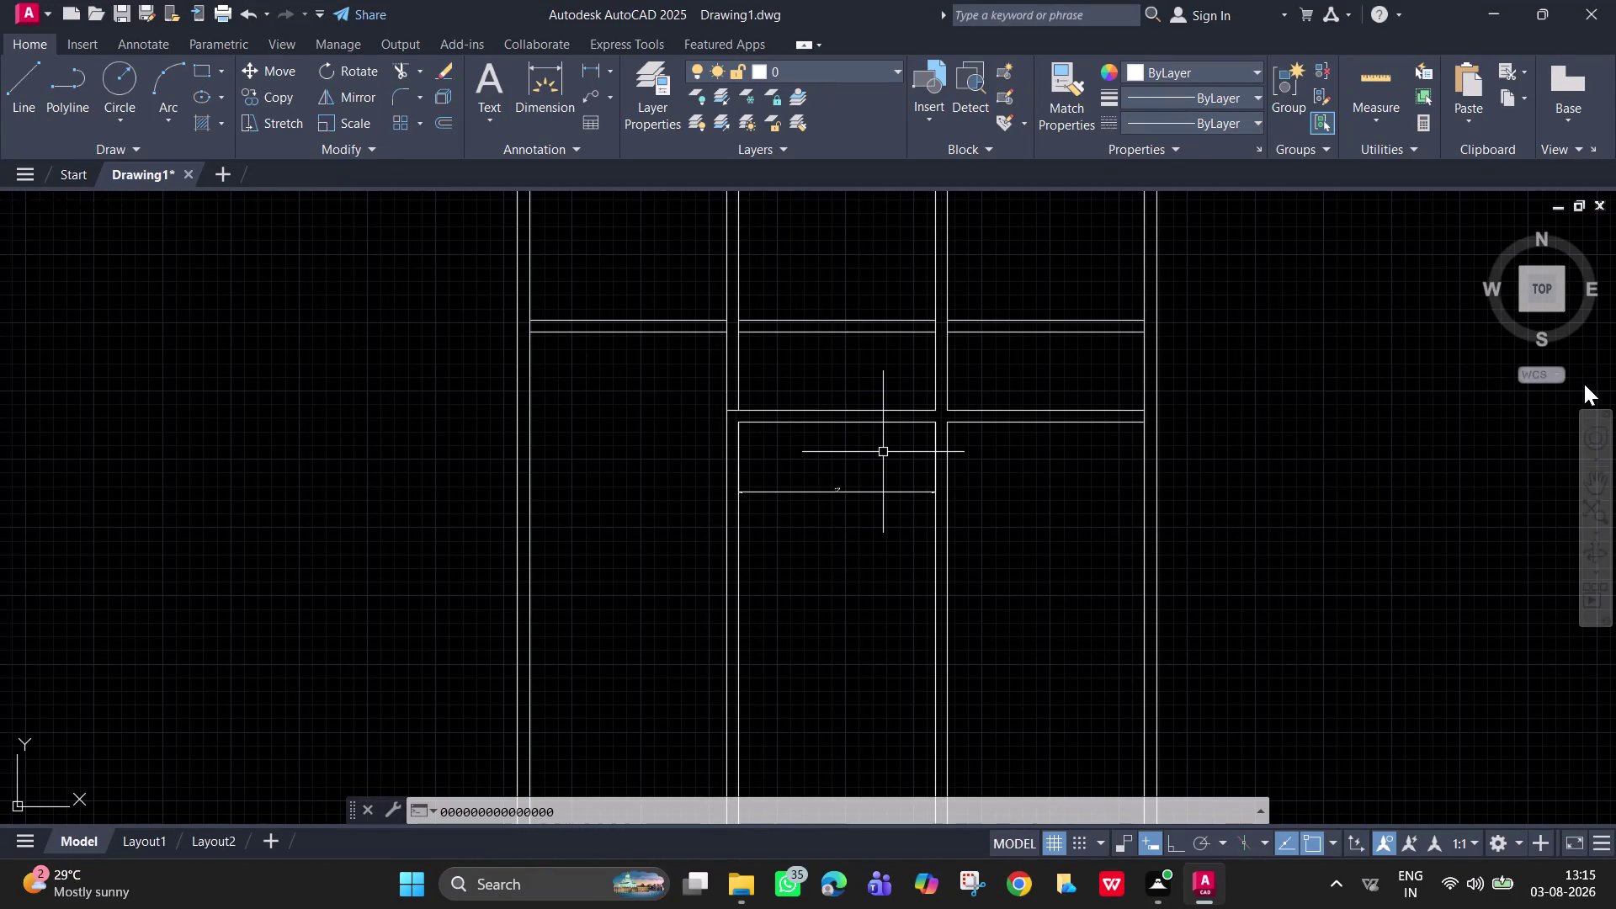
Zoom in on the rooms and start a trim, cancelling the stray selection.
scroll(down, 3)
scroll(up, 3)
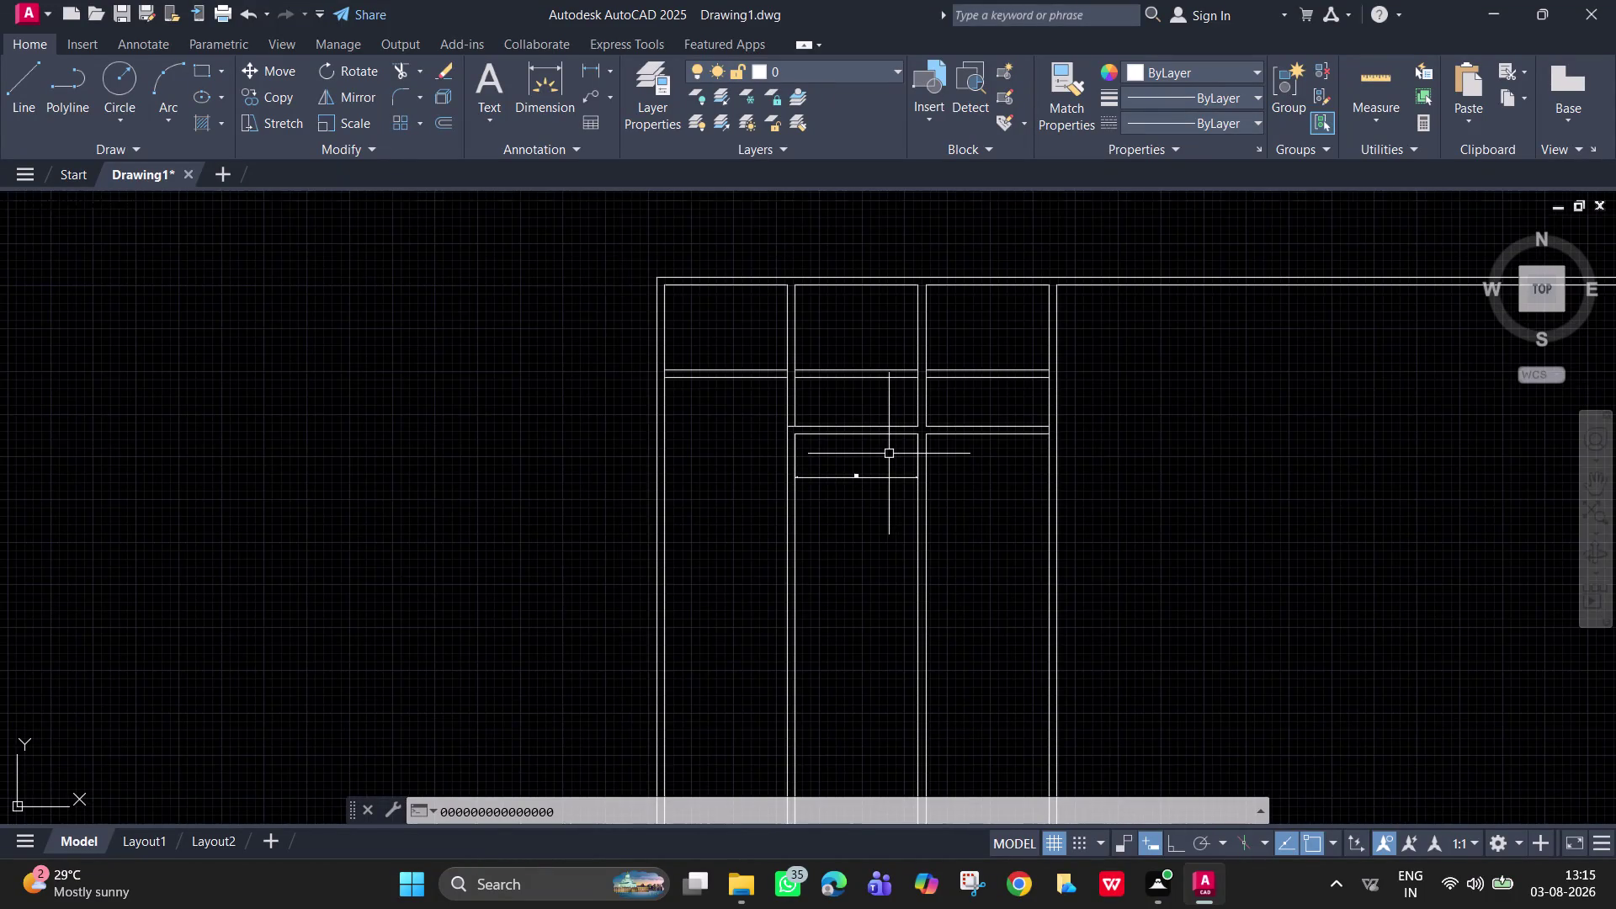
scroll(up, 3)
scroll(up, 3)
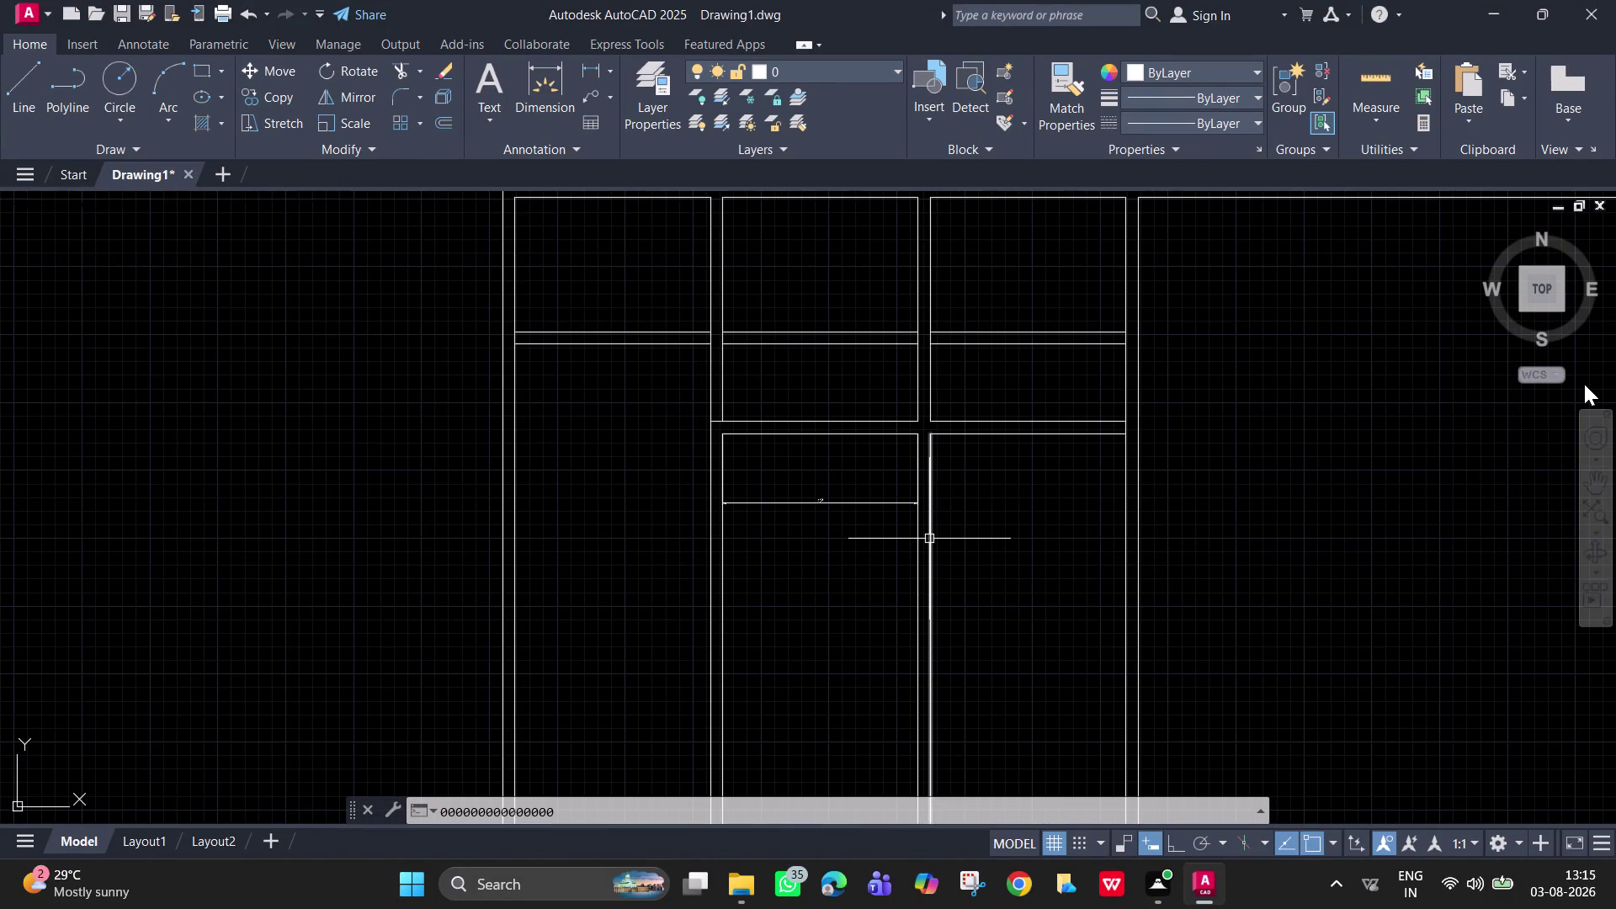
text(tr)
key(space)
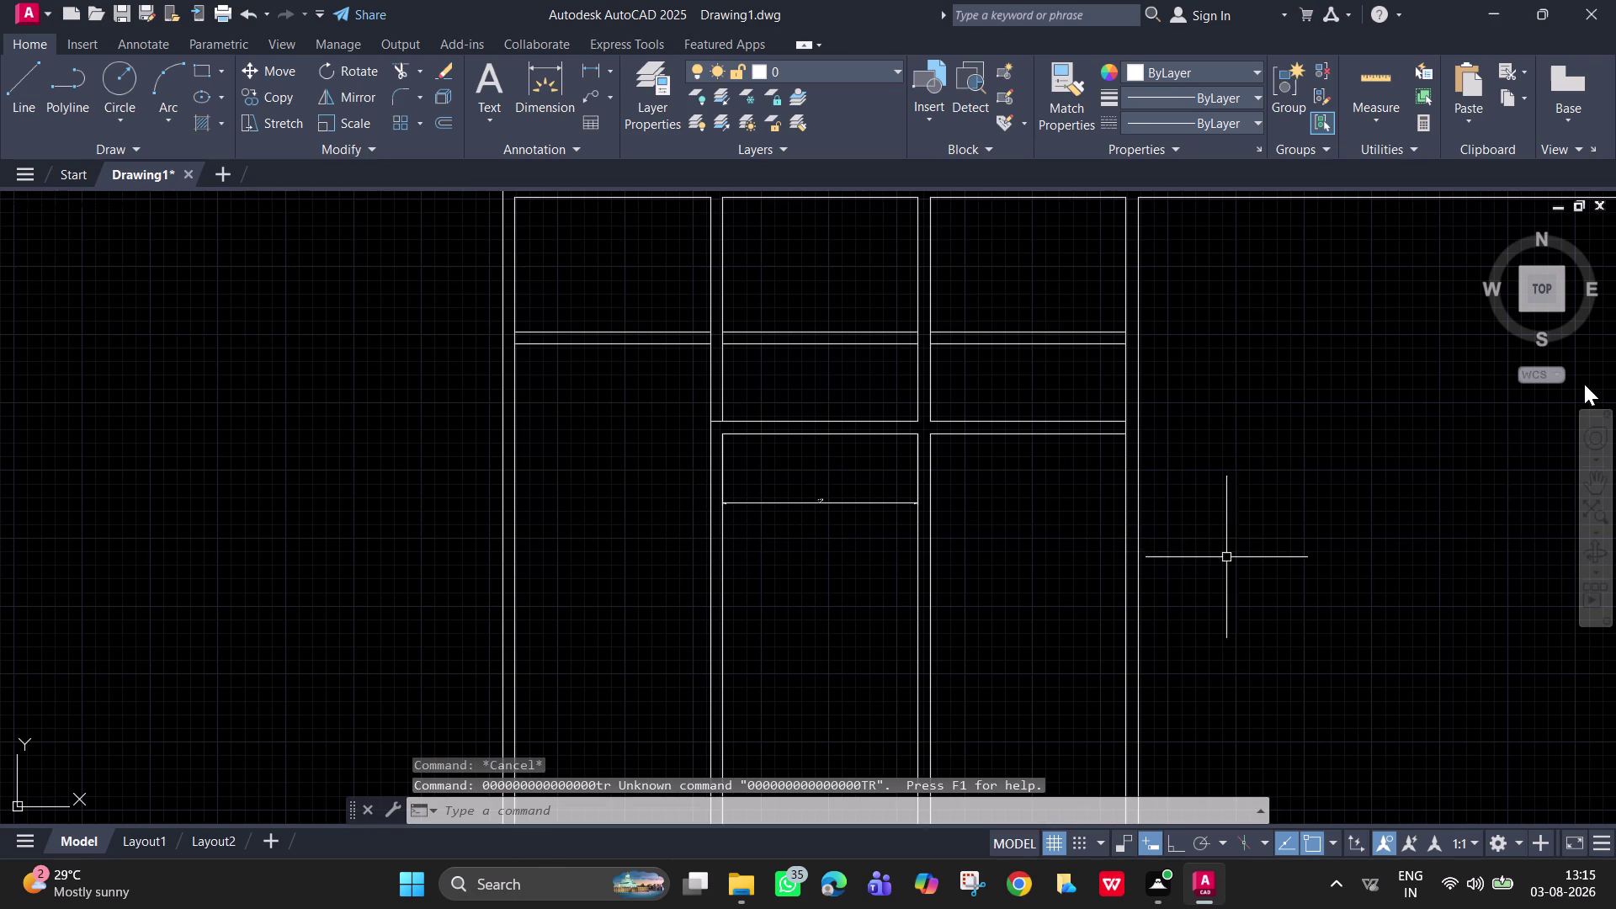
drag(1216, 557, 673, 487)
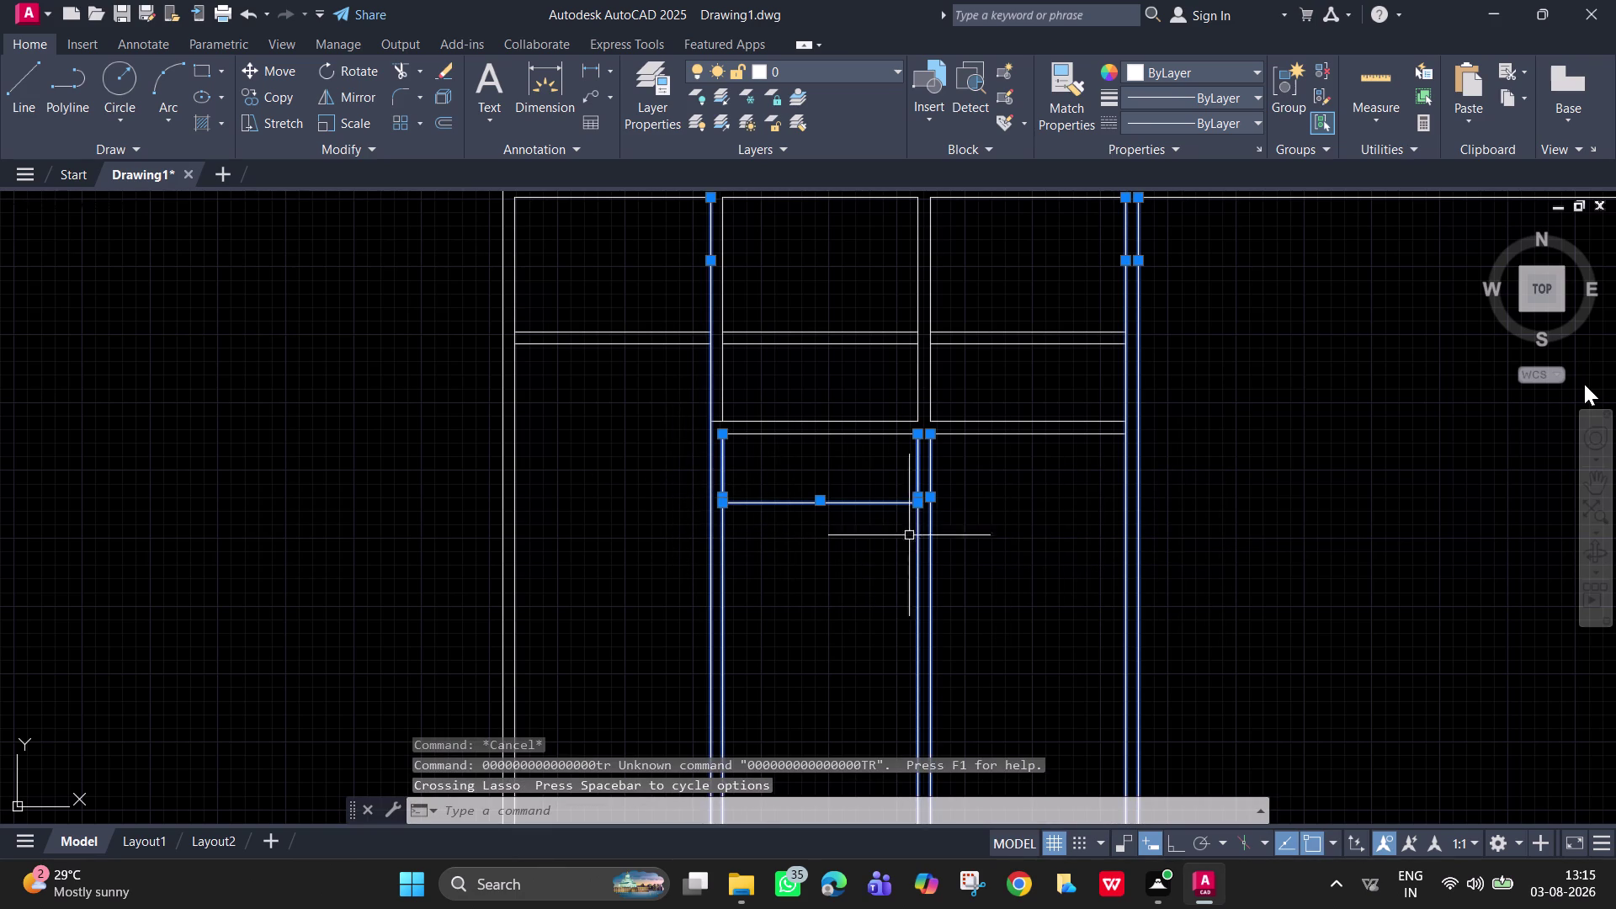
key(Escape)
Trim the vertical wall lines and leftover segments below the middle room.
text(tr)
key(space)
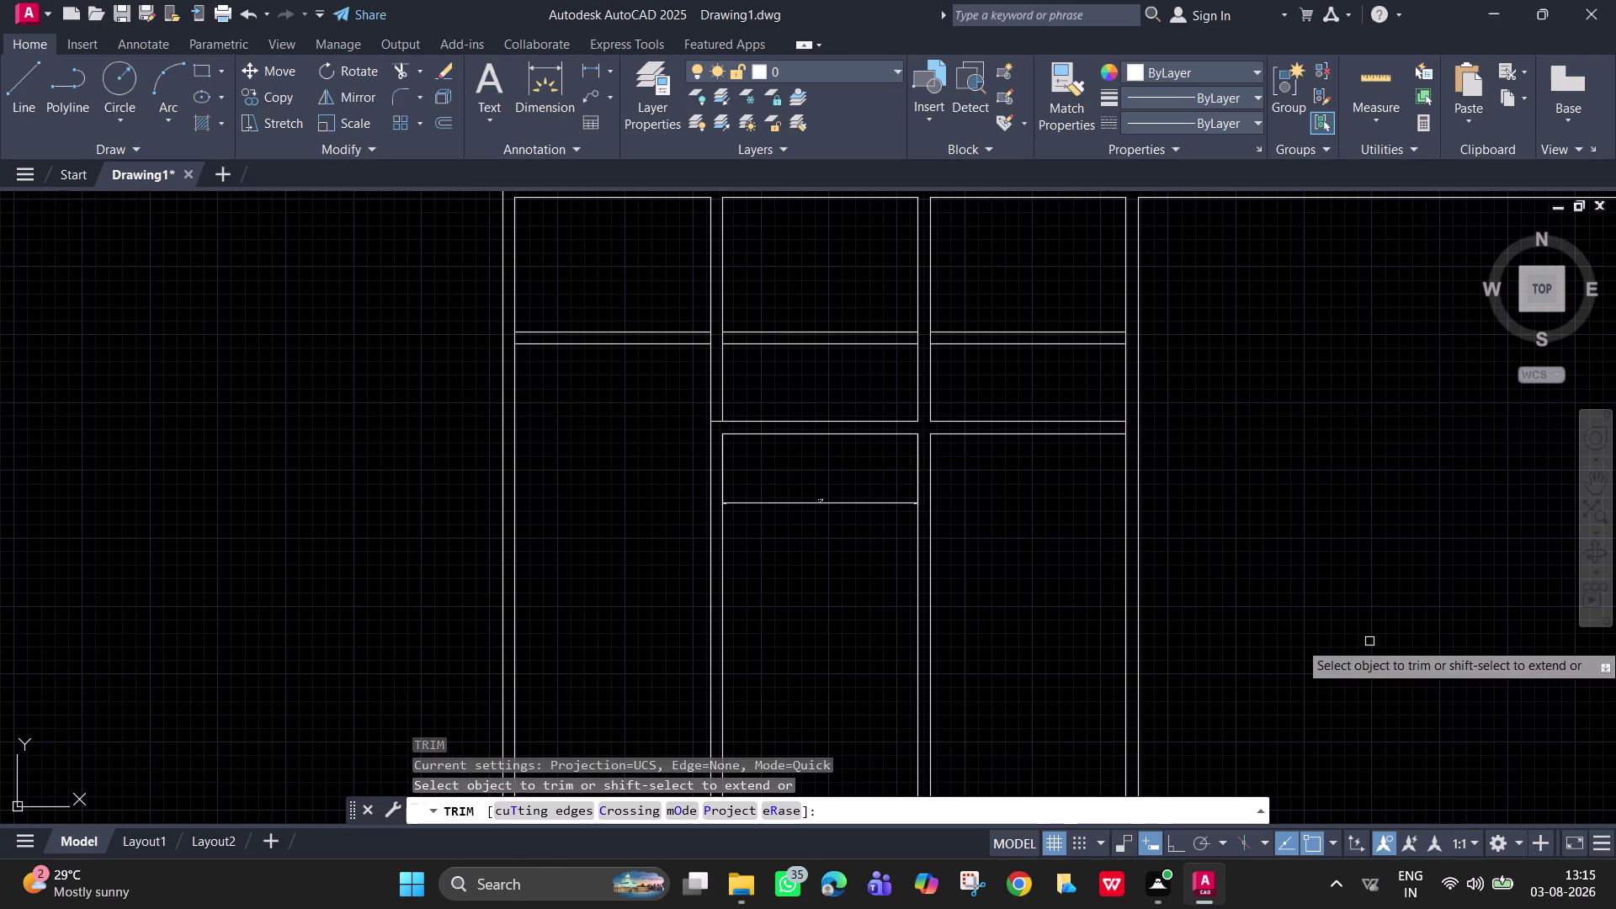
drag(1128, 556, 867, 548)
drag(1185, 595, 835, 553)
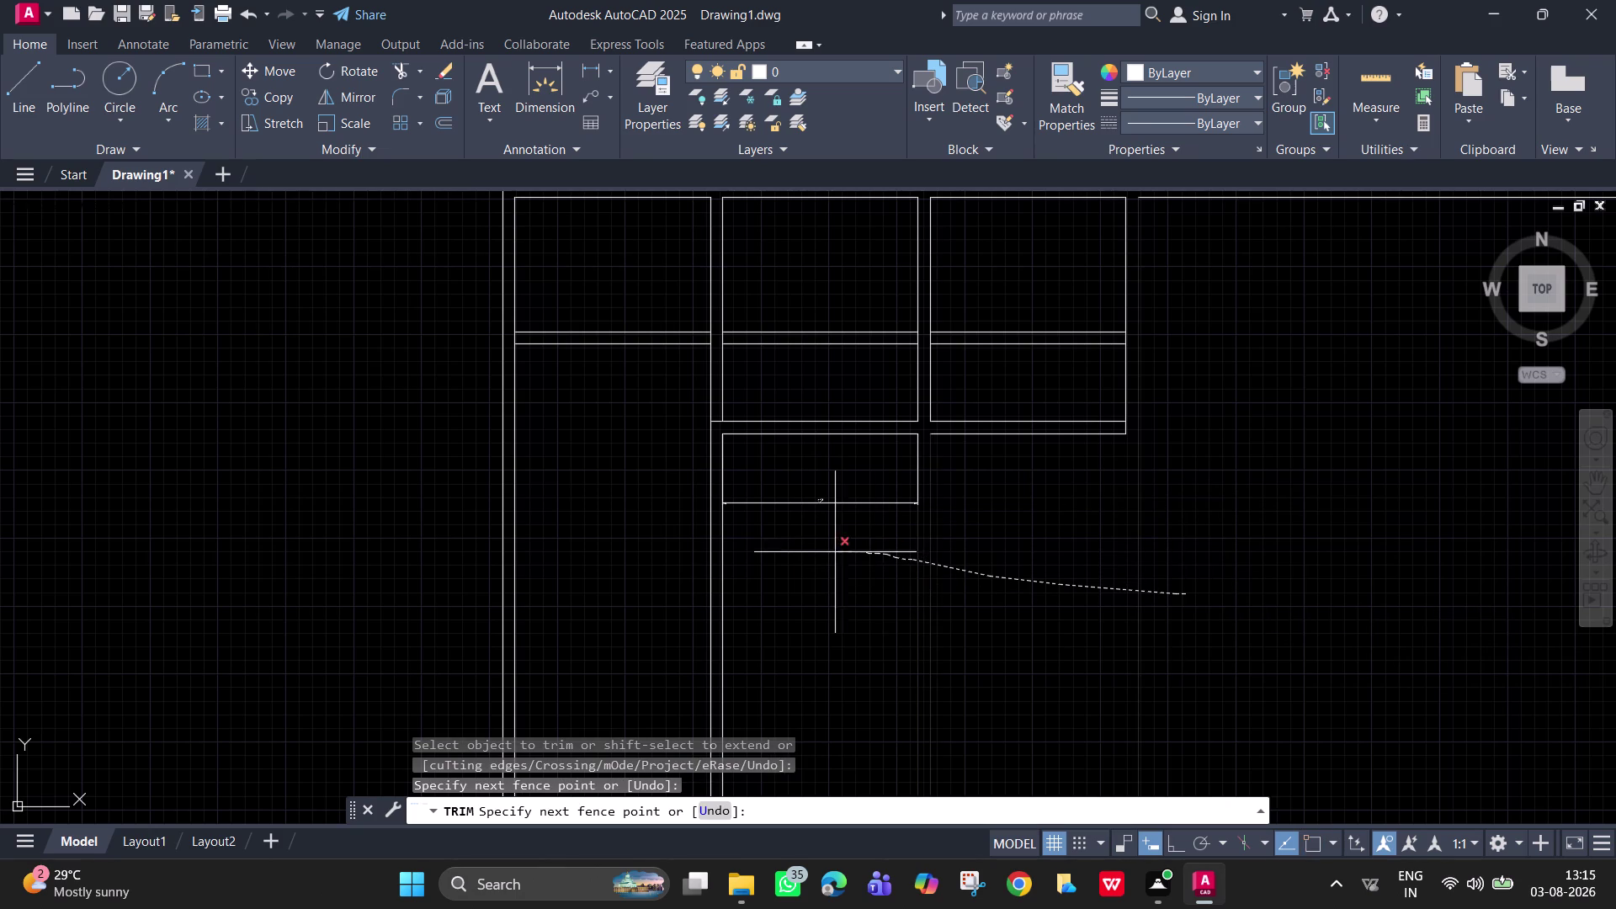
drag(834, 552, 663, 549)
drag(871, 515, 846, 503)
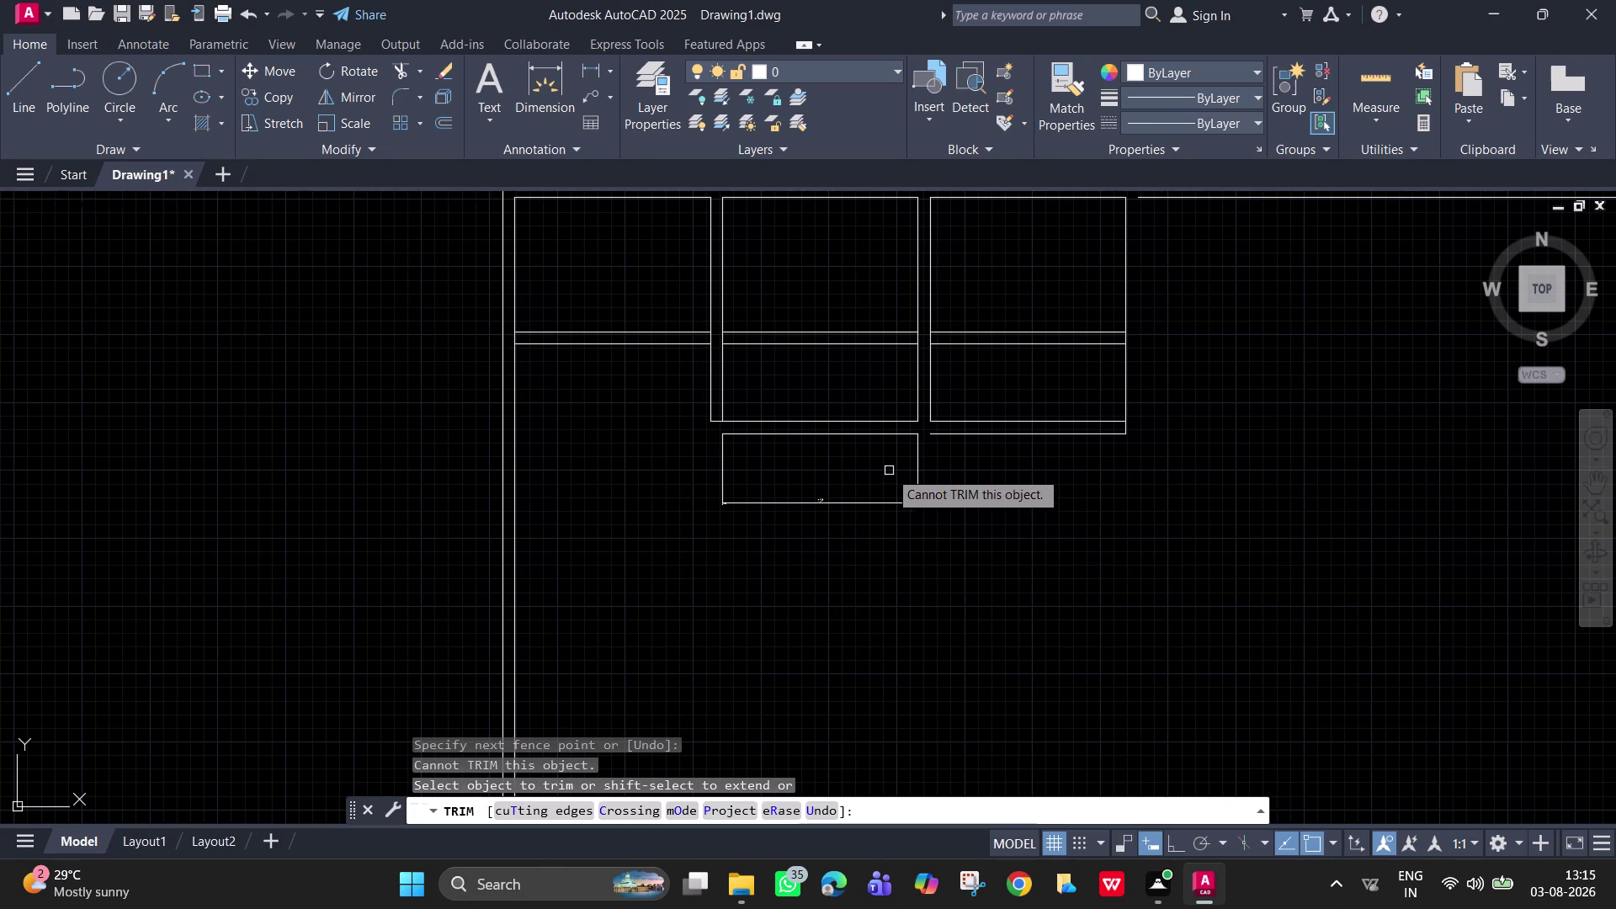
drag(931, 493, 658, 507)
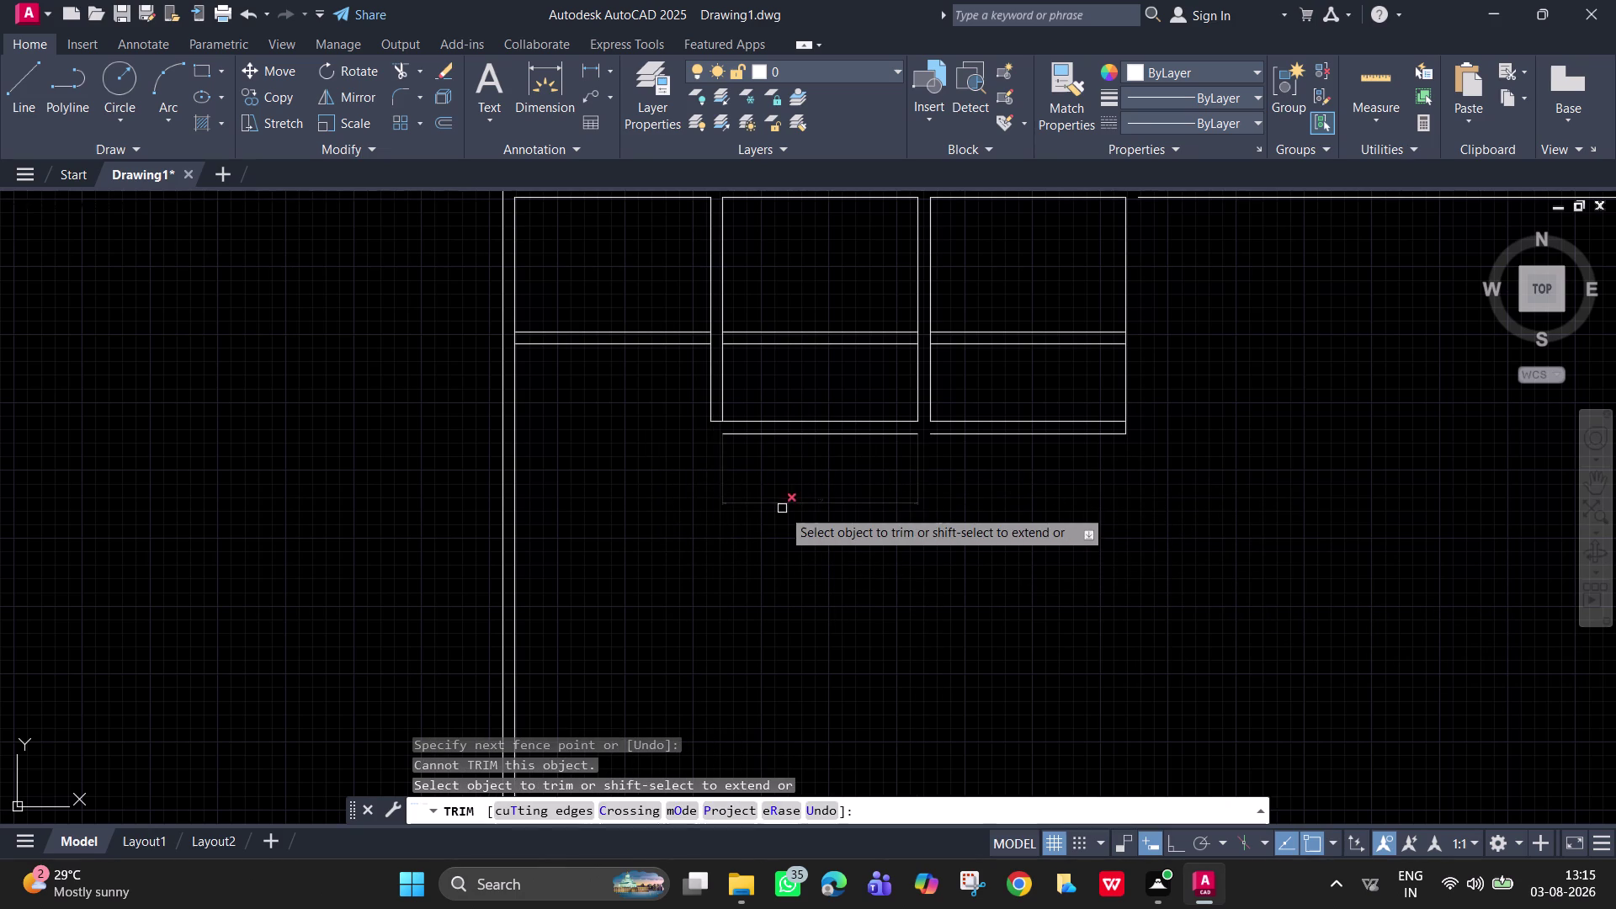
click(781, 508)
click(782, 484)
click(785, 528)
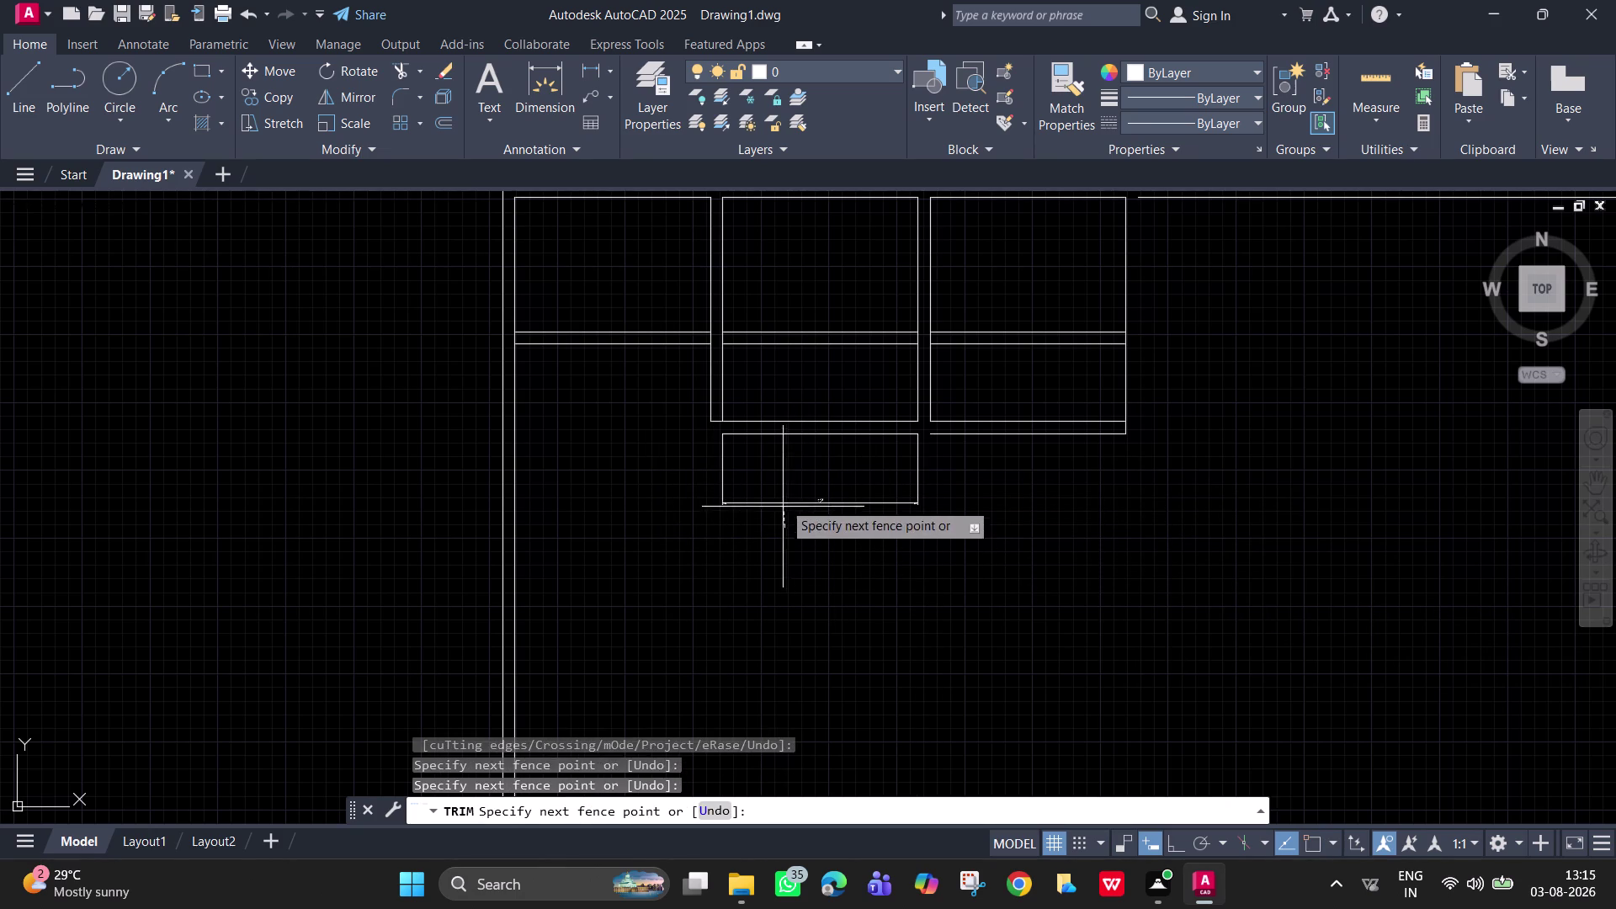
click(777, 480)
key(Escape)
Erase the small leftover rectangle beneath the middle room.
drag(822, 513, 767, 445)
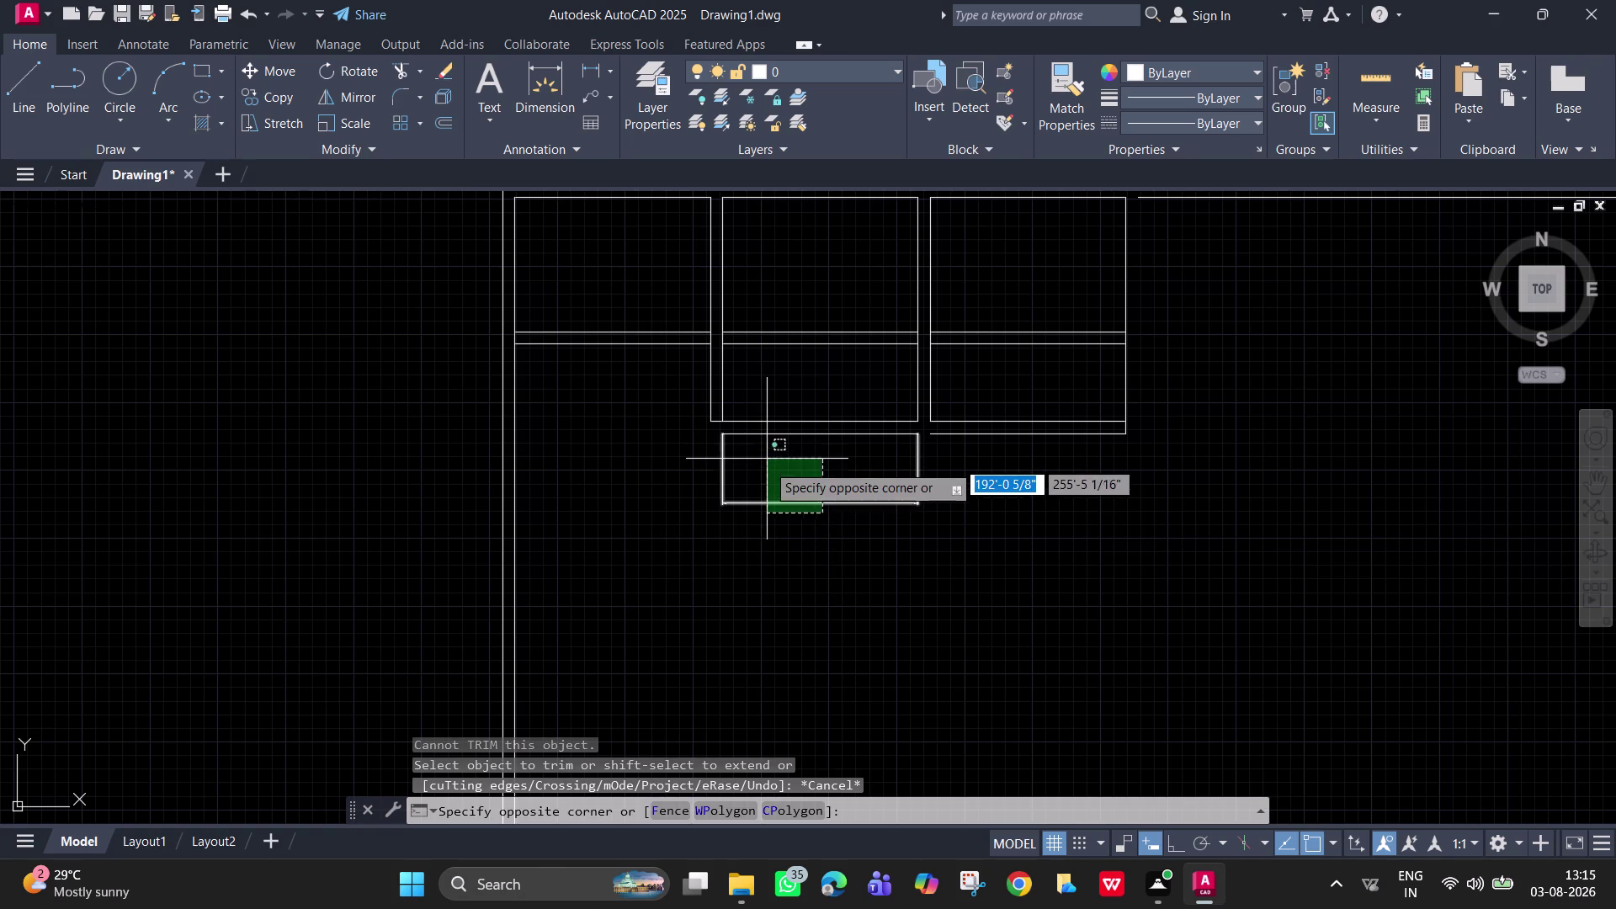
click(770, 469)
key(Delete)
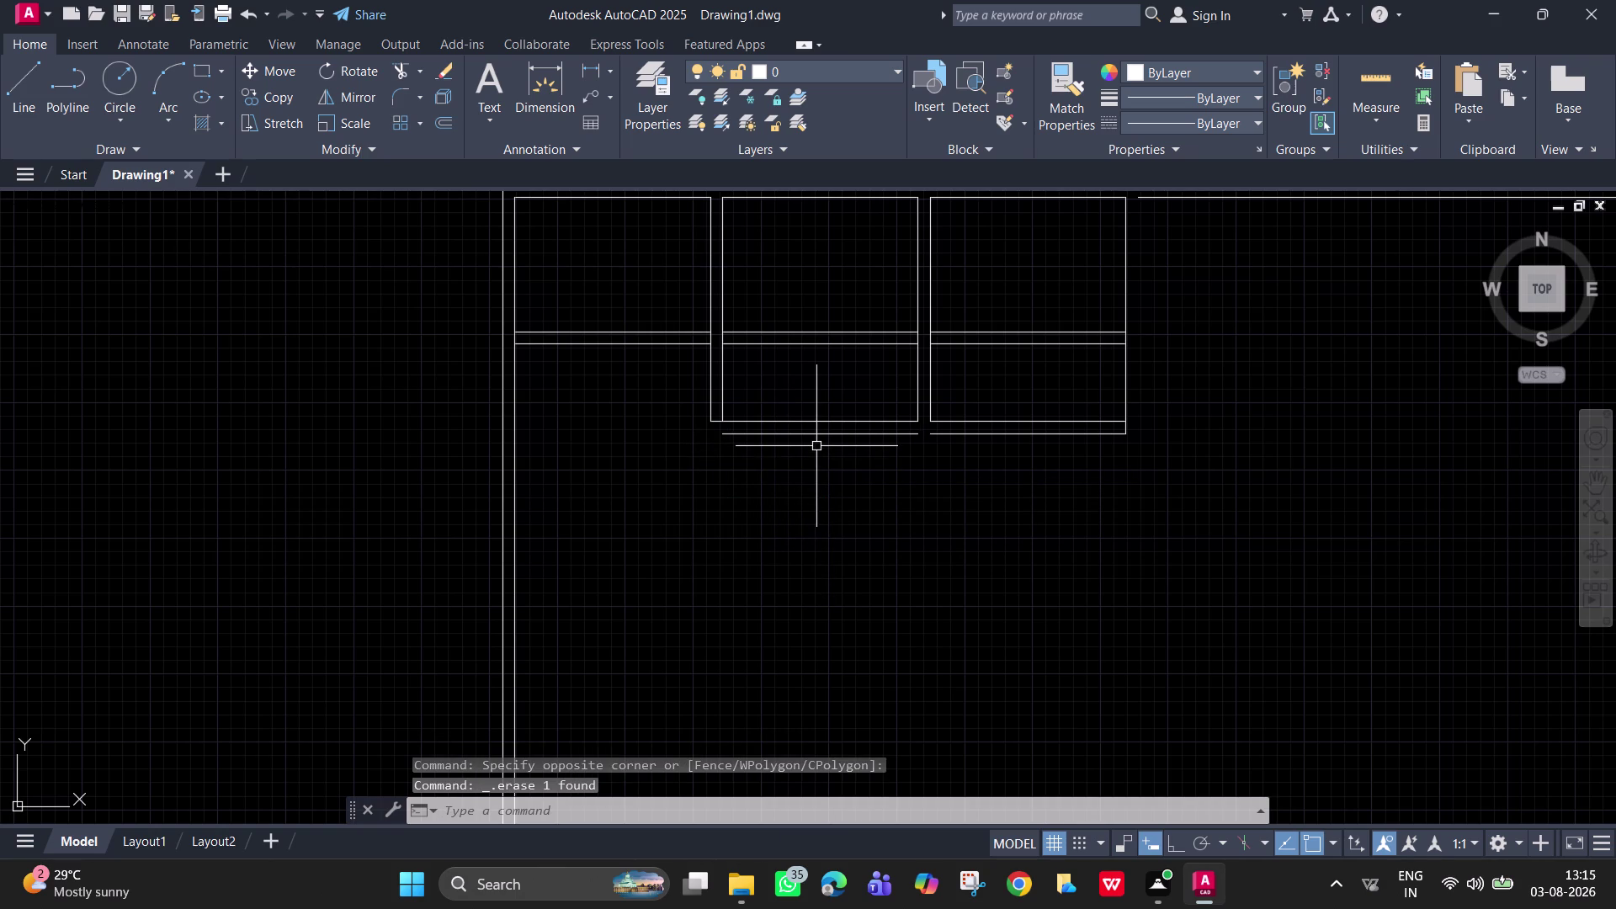
Extend the horizontal line beneath the rooms to the left wall.
text(ex)
key(space)
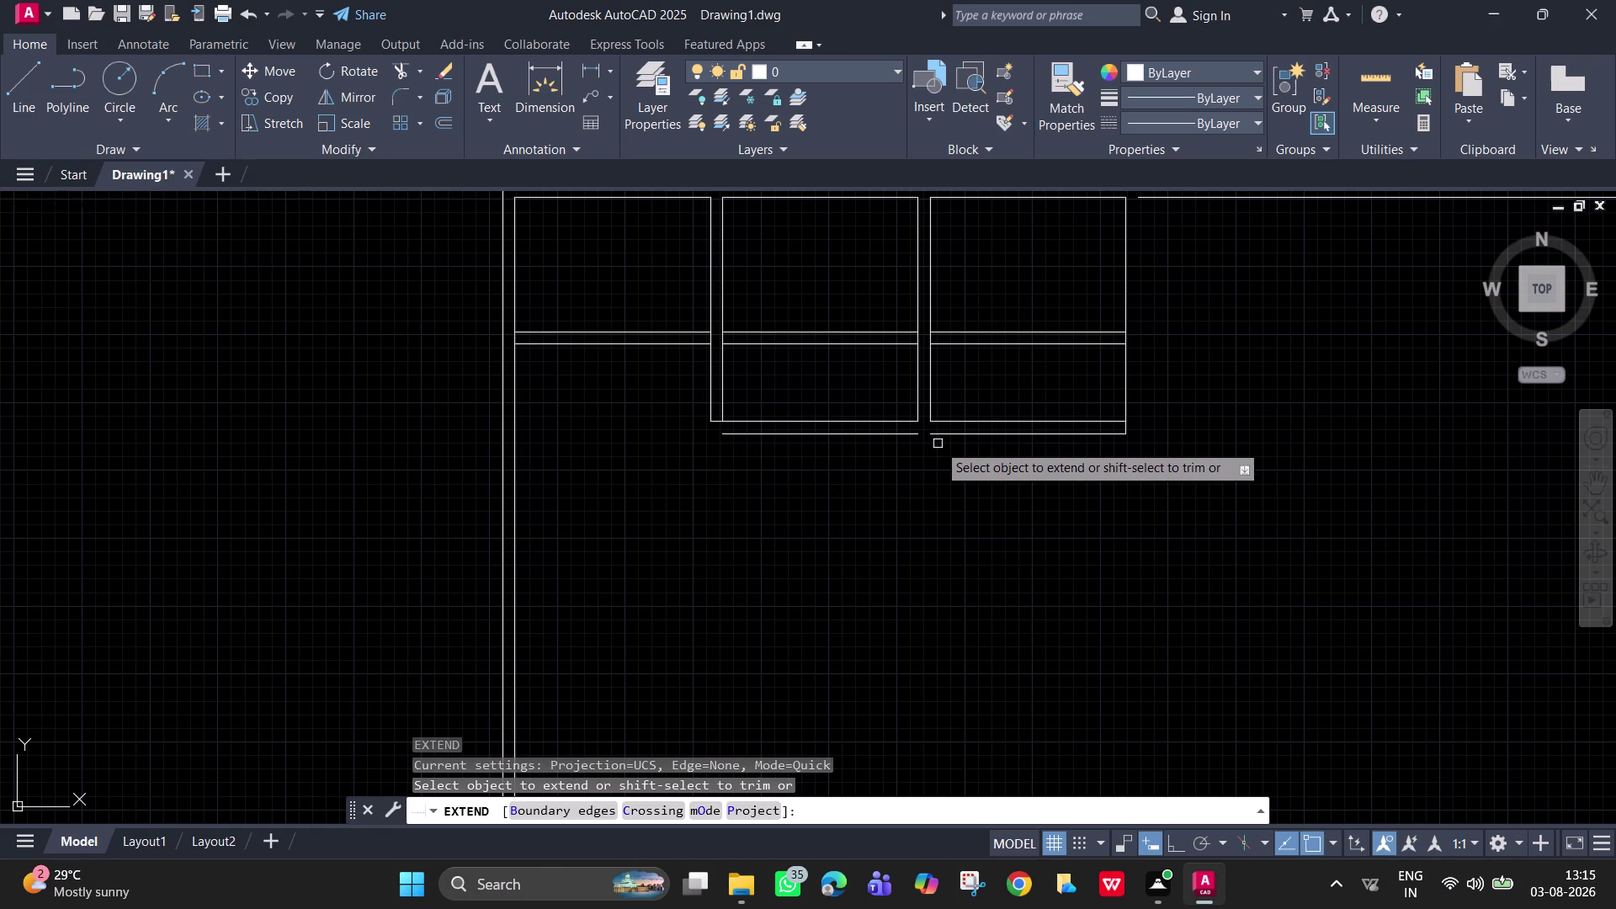
click(945, 434)
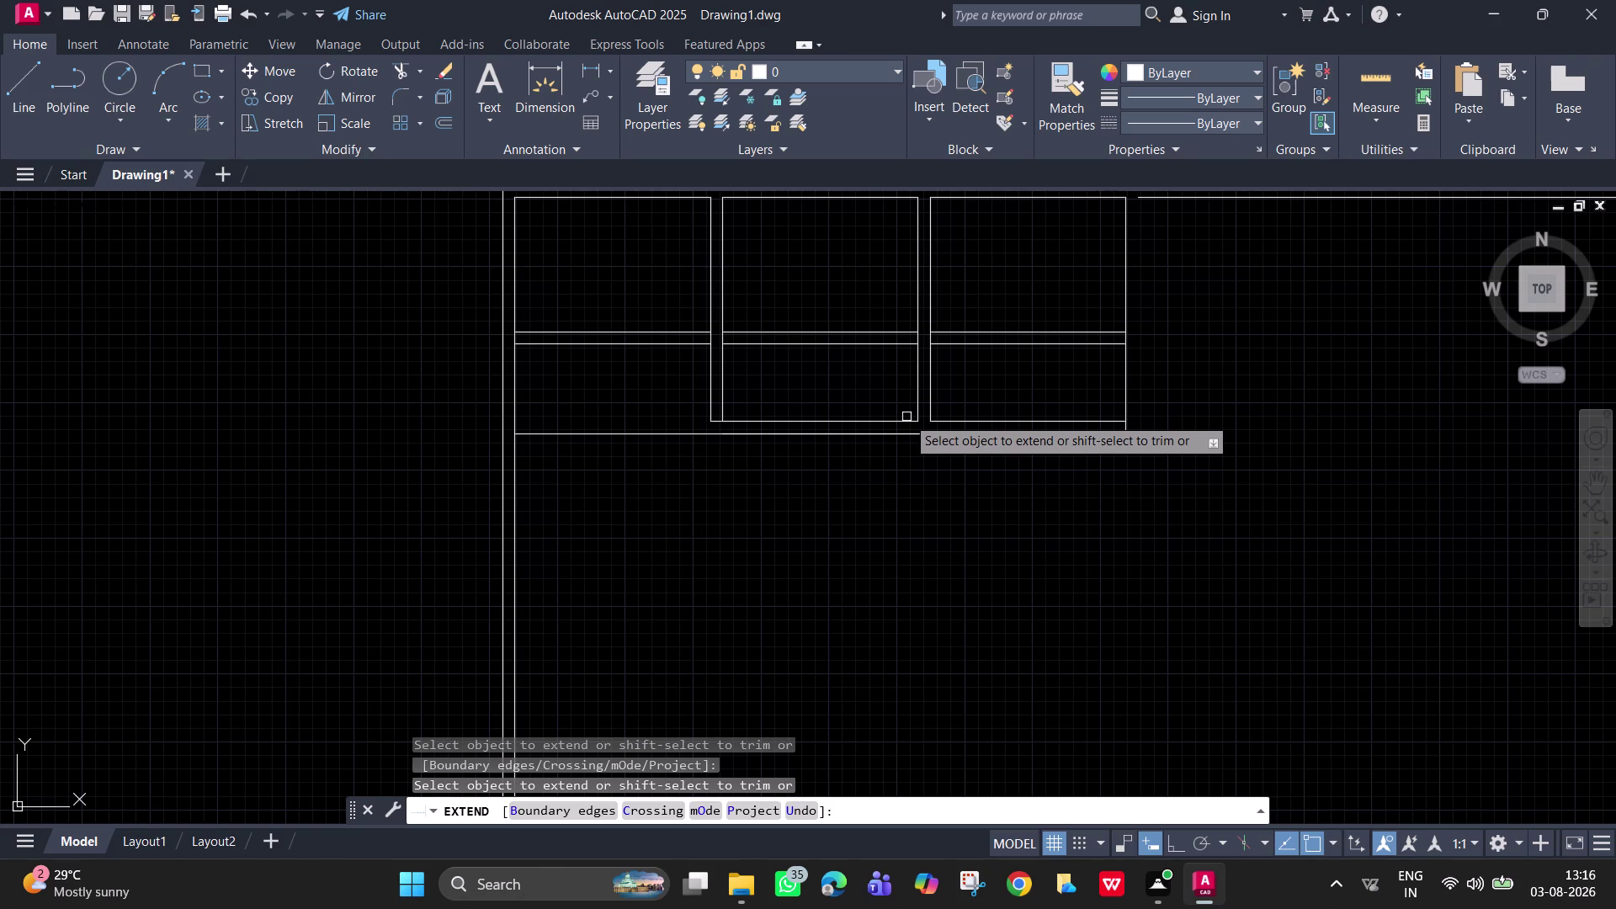
key(Escape)
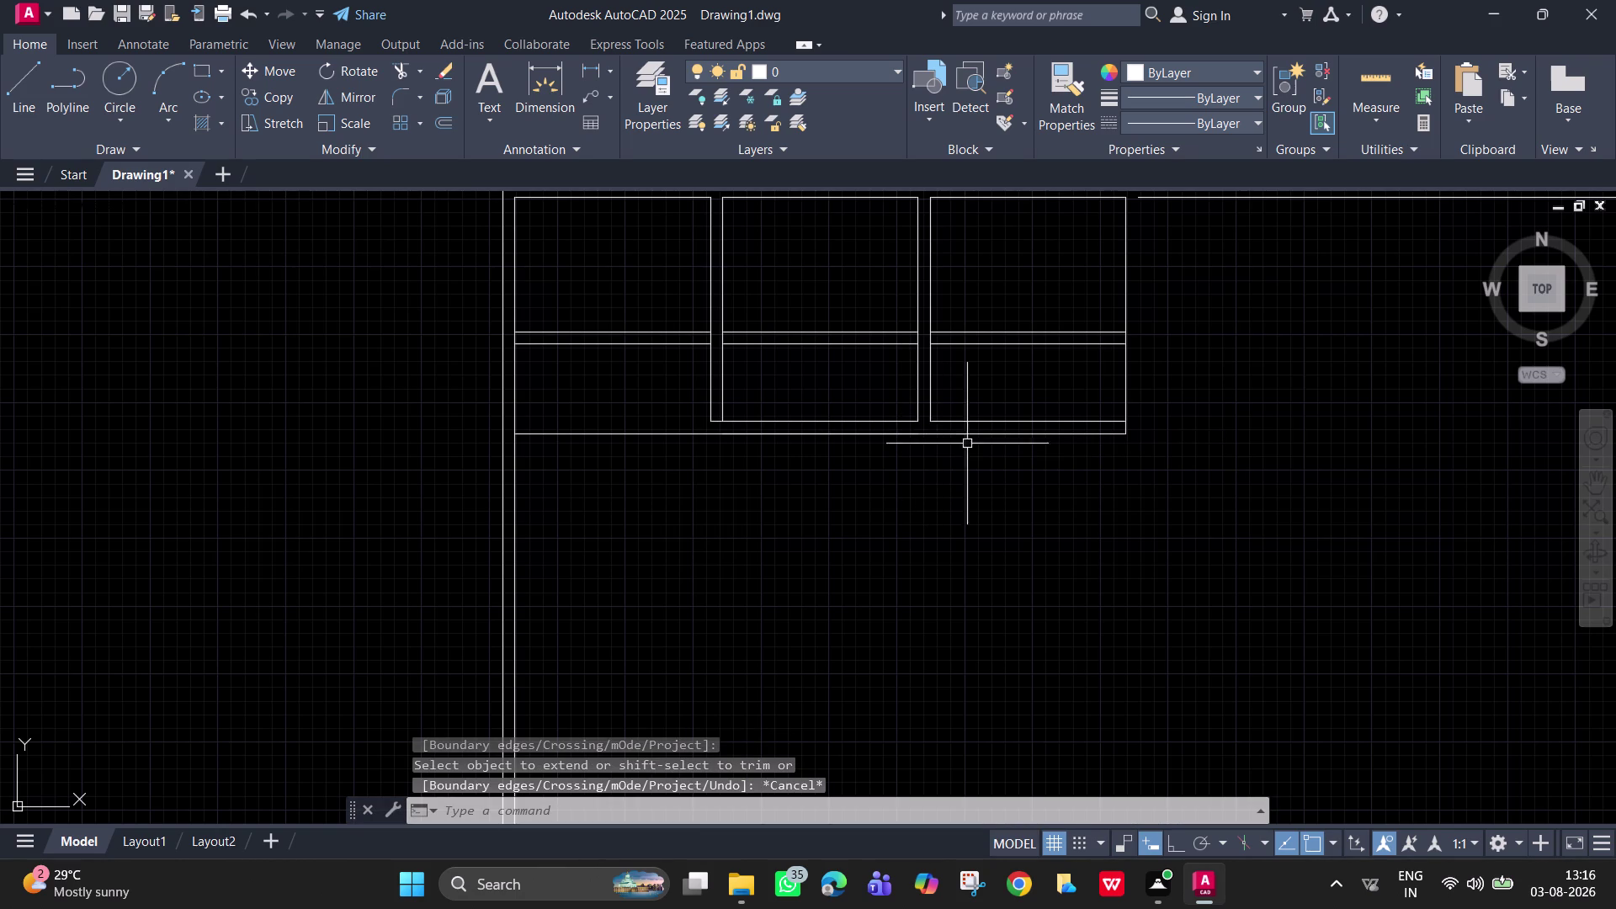
scroll(up, 3)
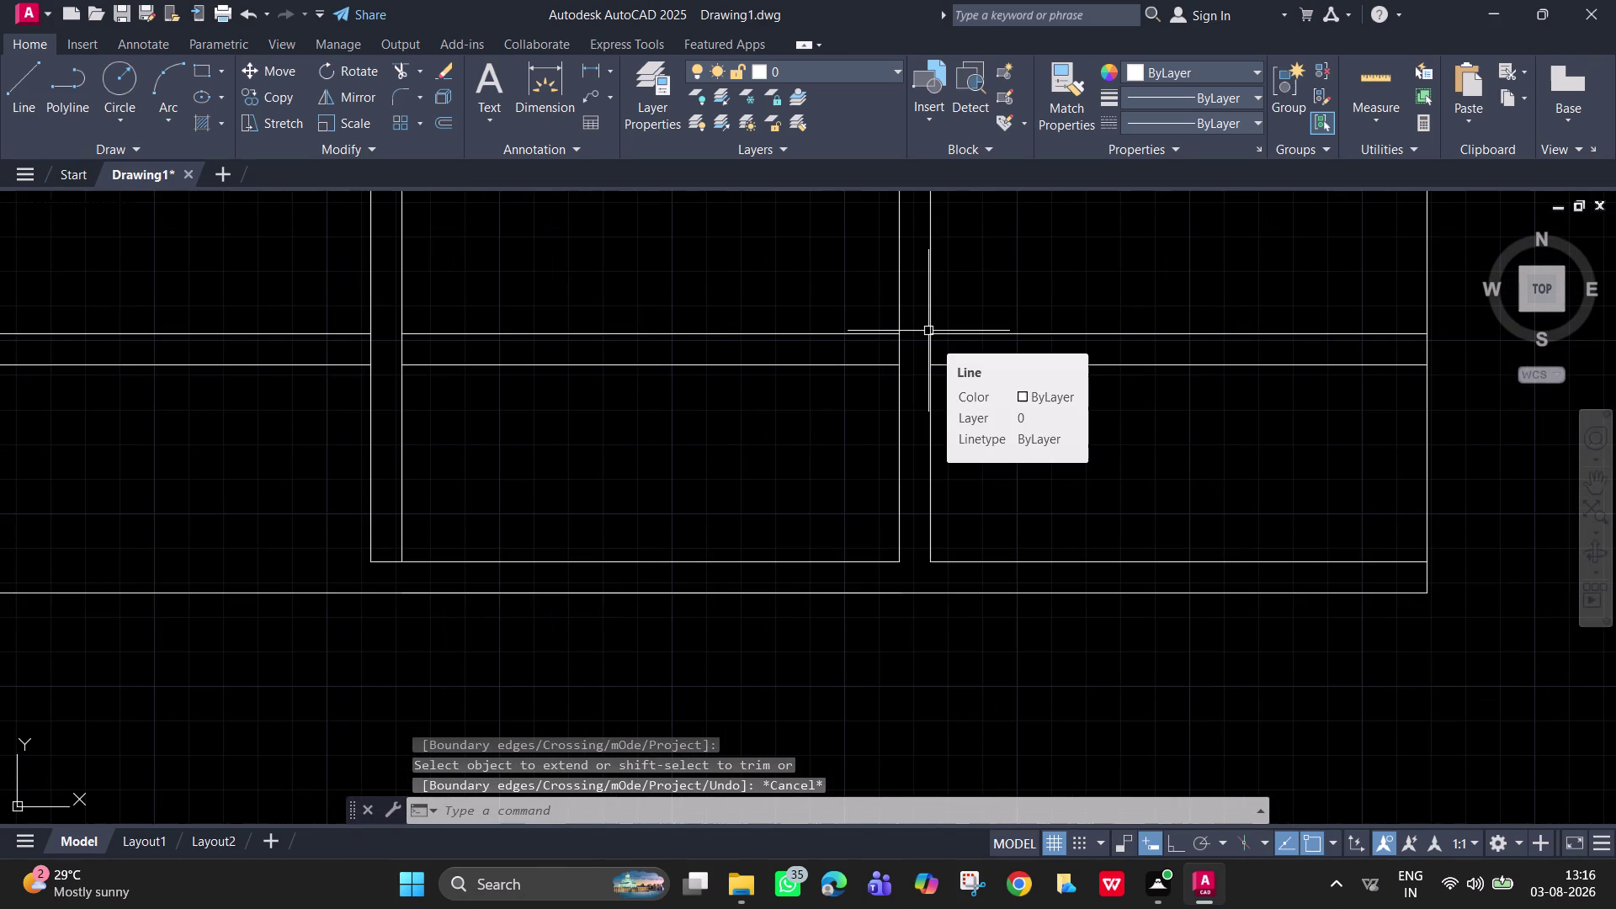
key(l)
key(Escape)
Extend the new room's top wall line across to the left outer wall.
text(ex)
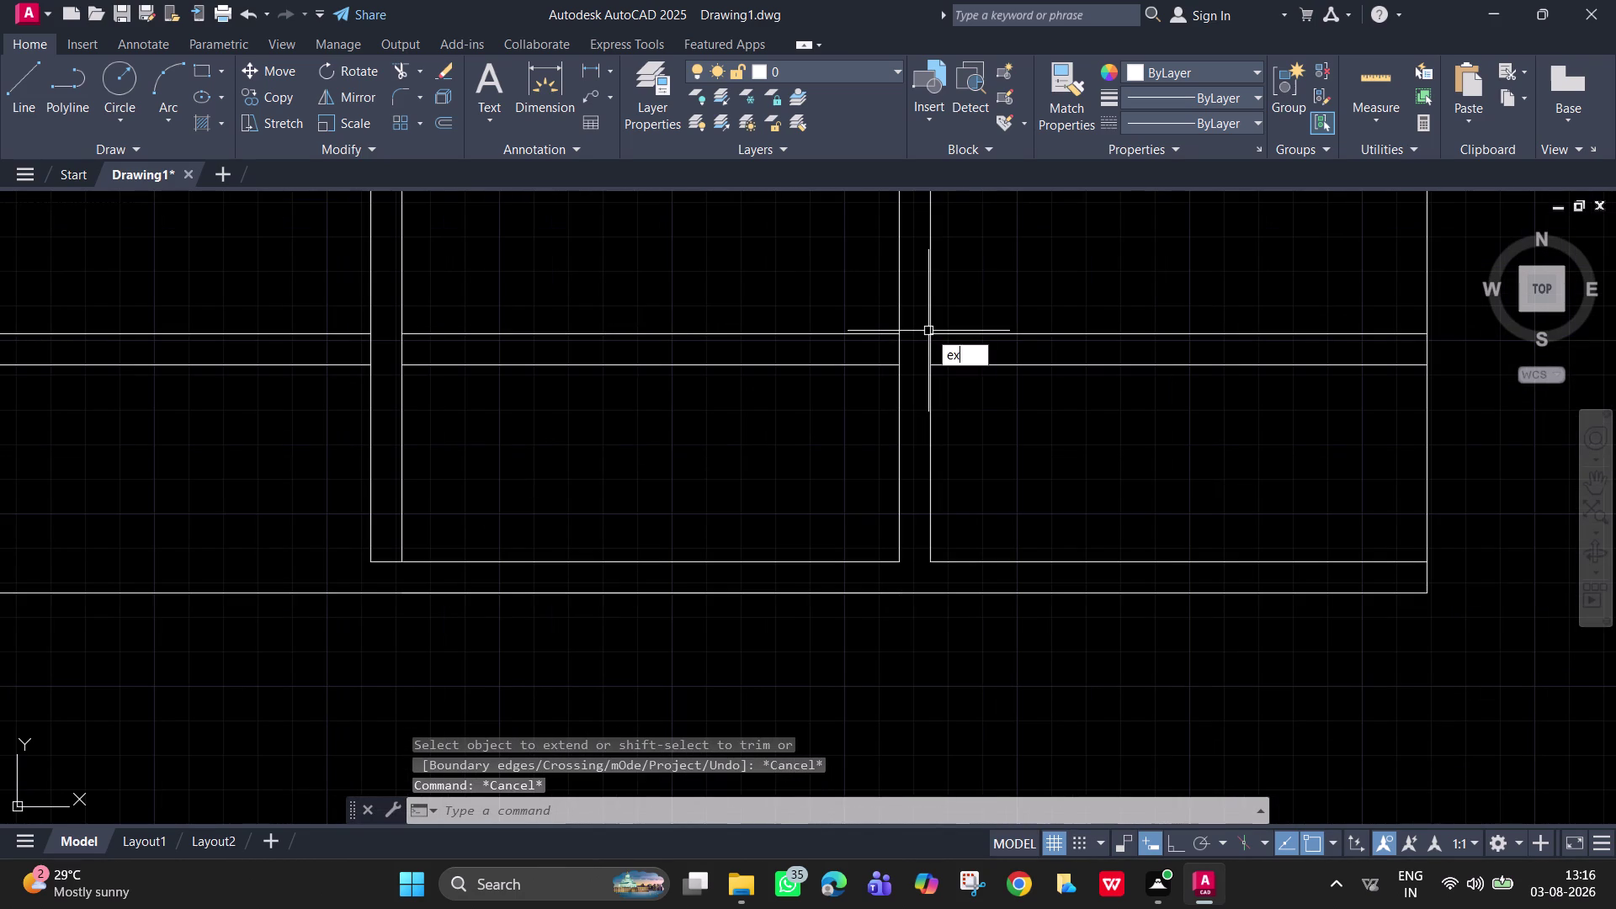
key(space)
click(885, 368)
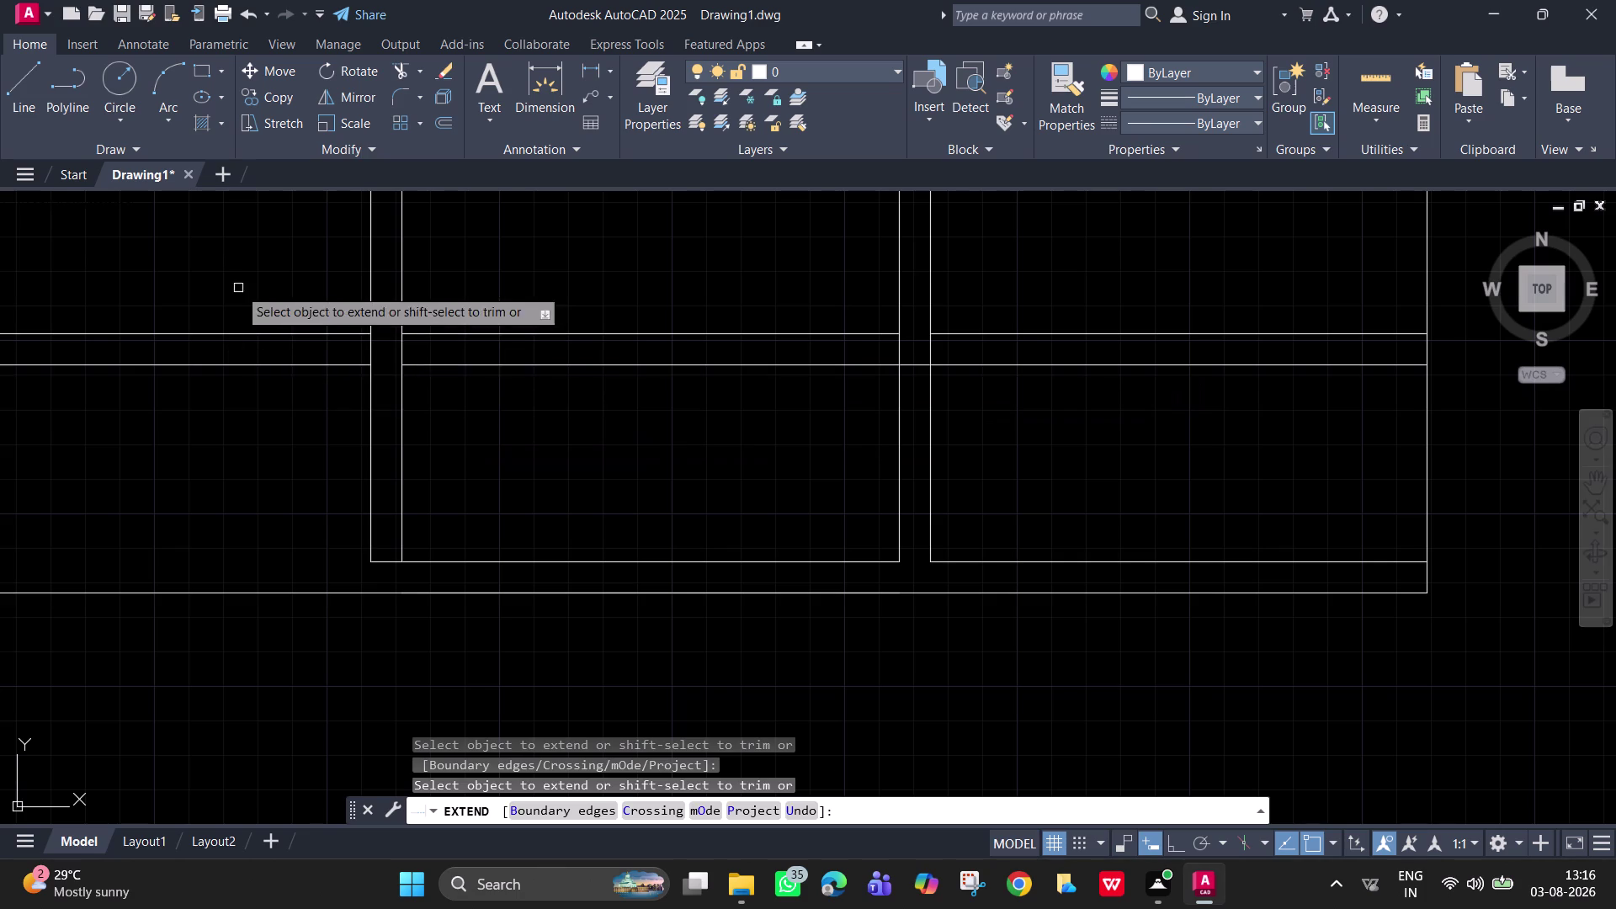
click(422, 368)
scroll(down, 3)
middle_drag(847, 315, 794, 534)
scroll(up, 3)
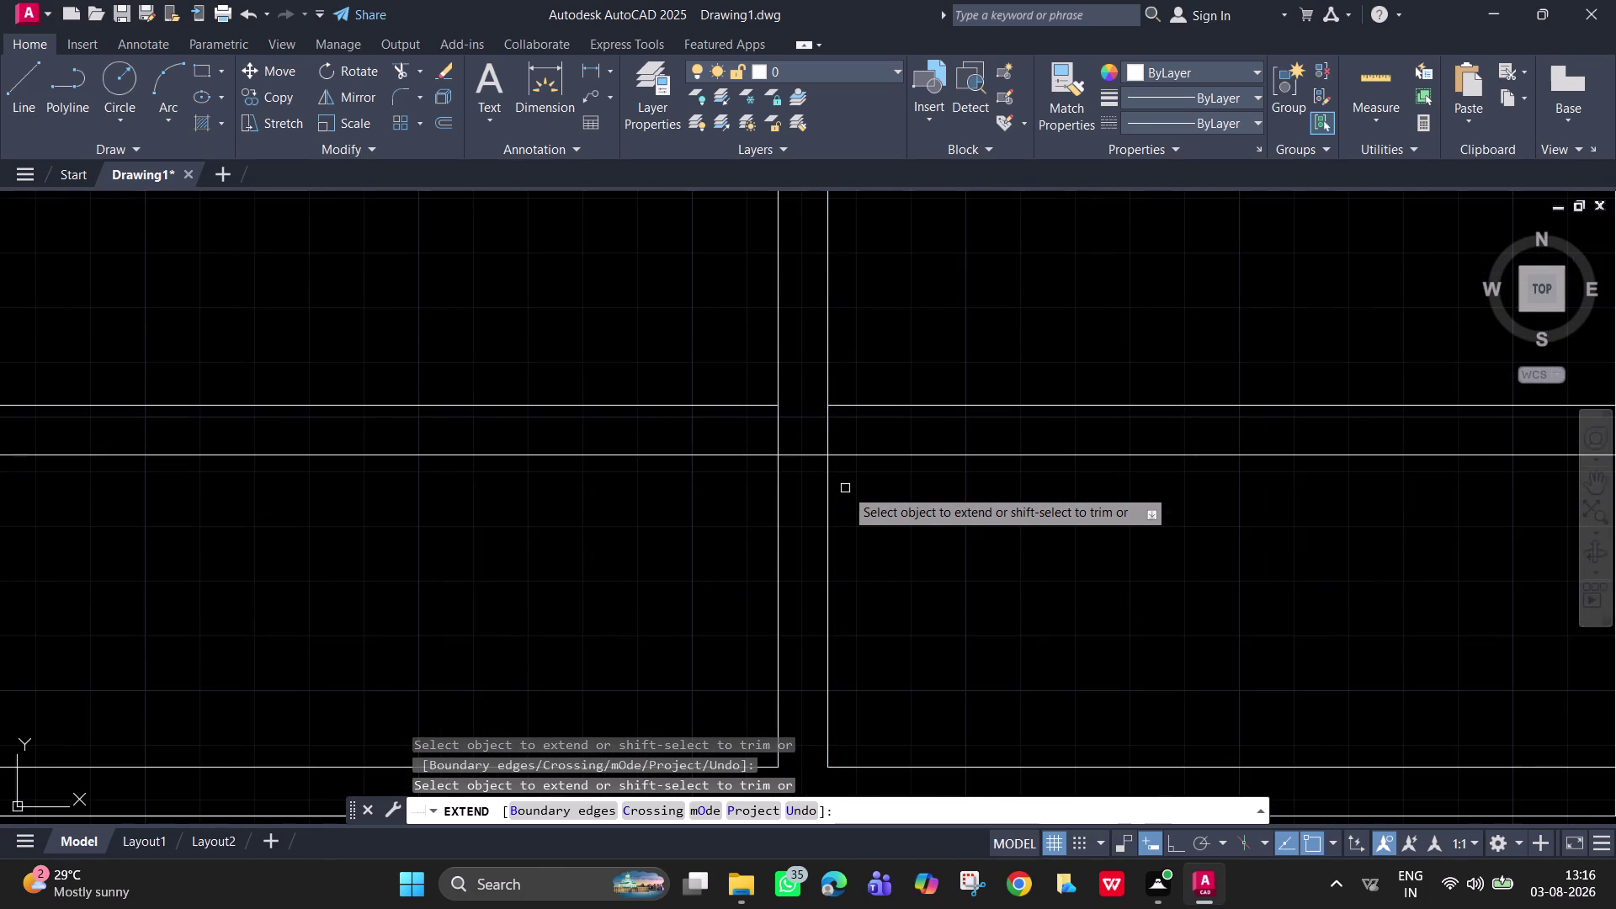
scroll(down, 3)
scroll(down, 3)
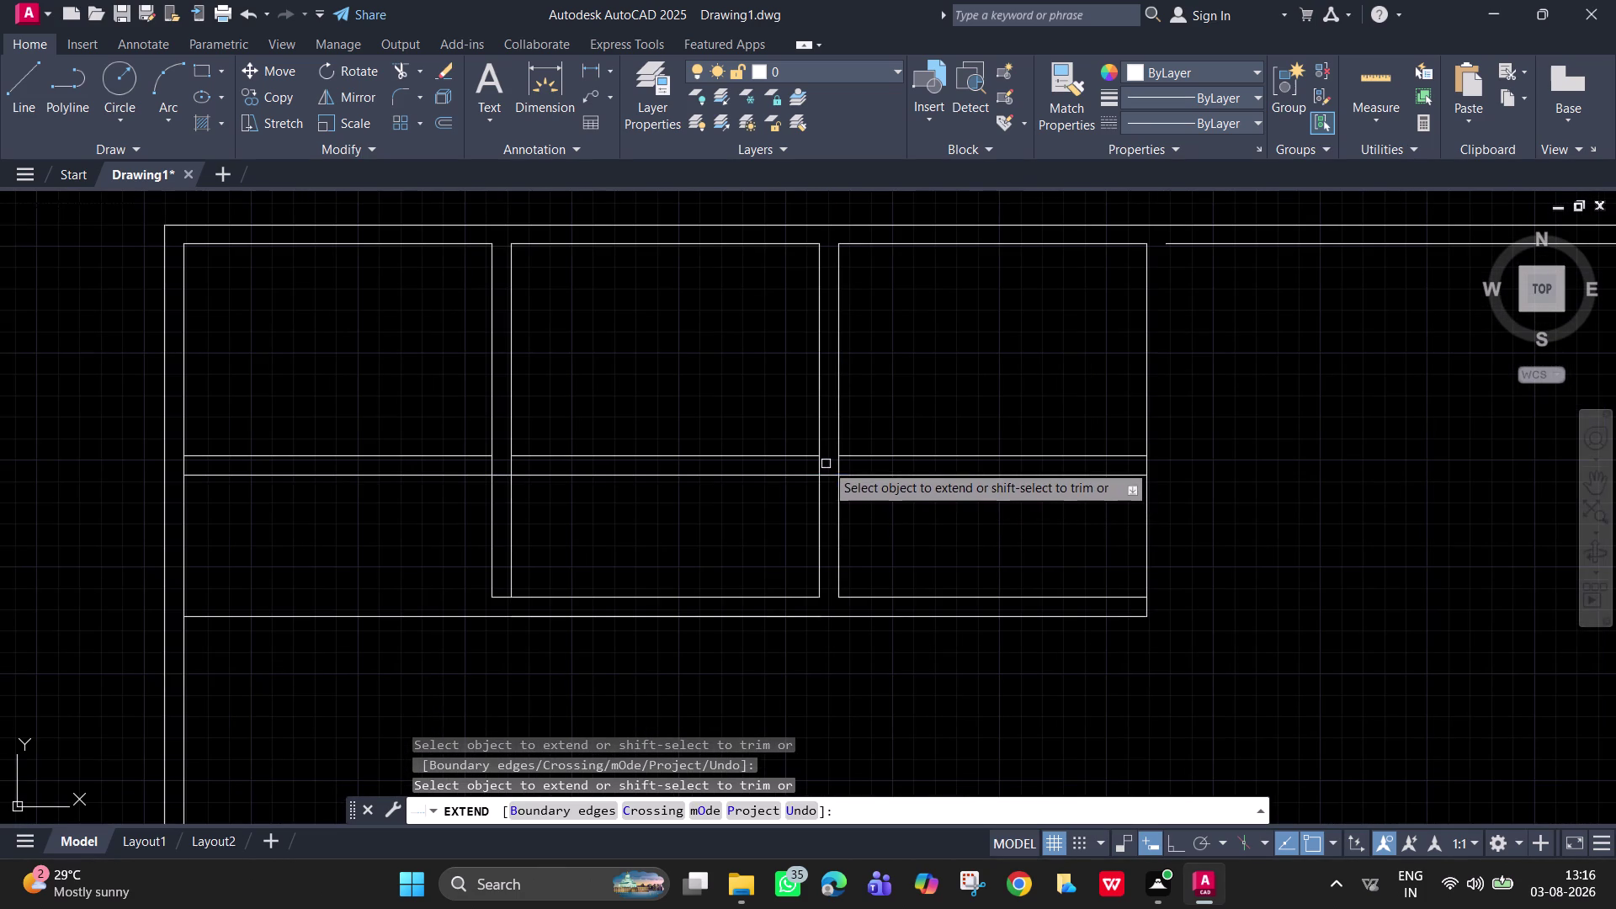
Fence-extend the partition wall lines down to the bottom wall.
text(tr)
key(space)
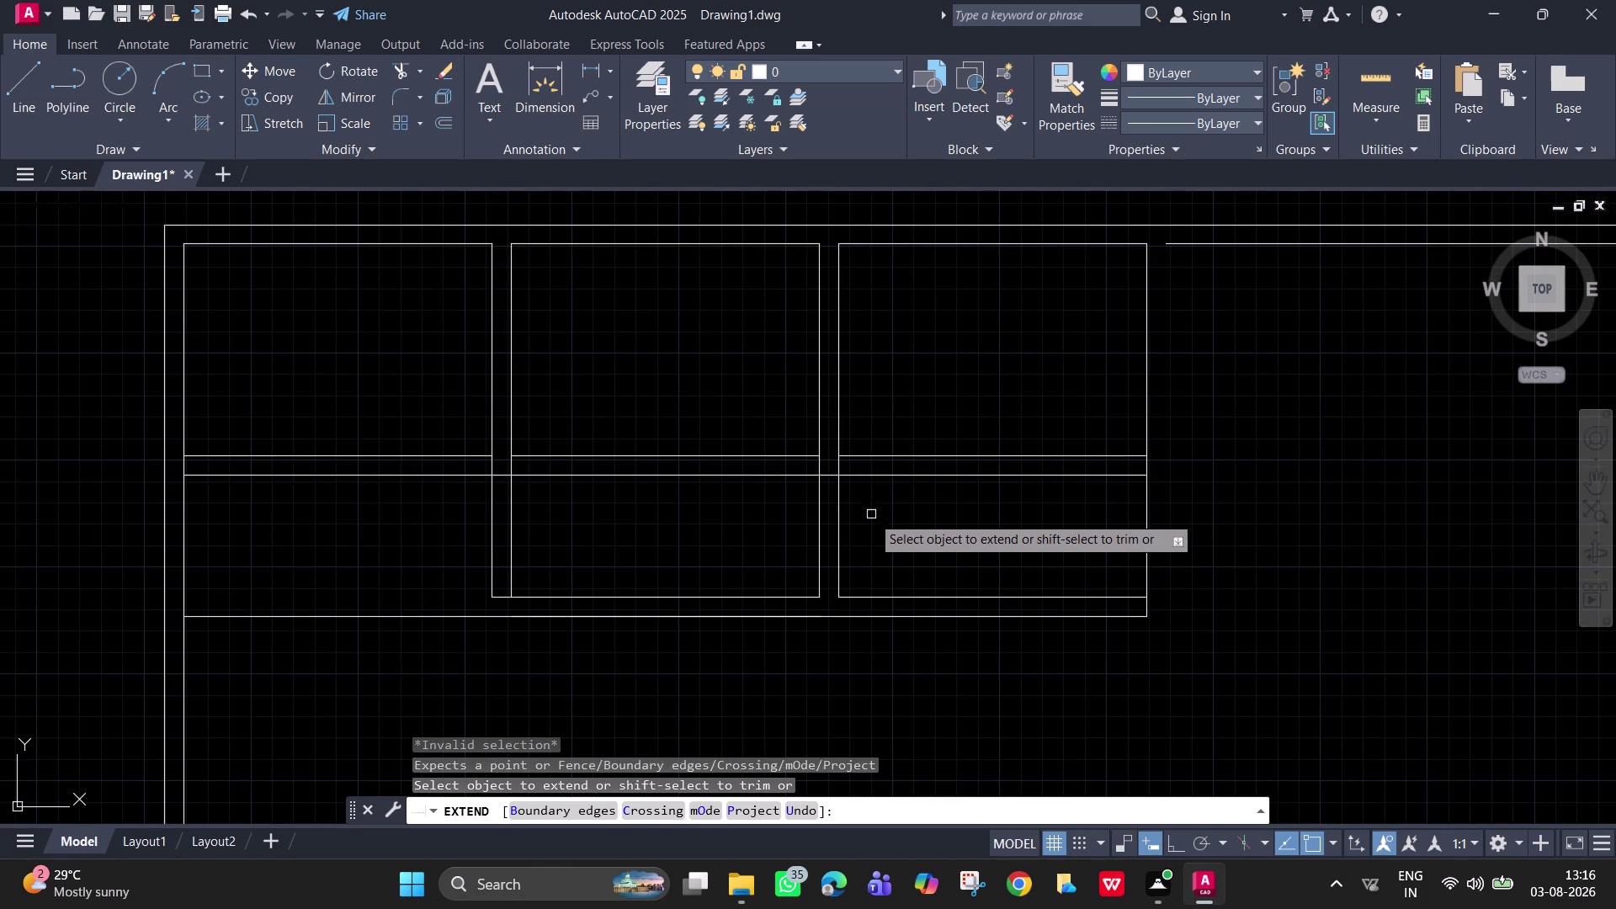
drag(871, 541, 335, 525)
key(Escape)
key(space)
drag(901, 553, 412, 537)
drag(866, 570, 853, 568)
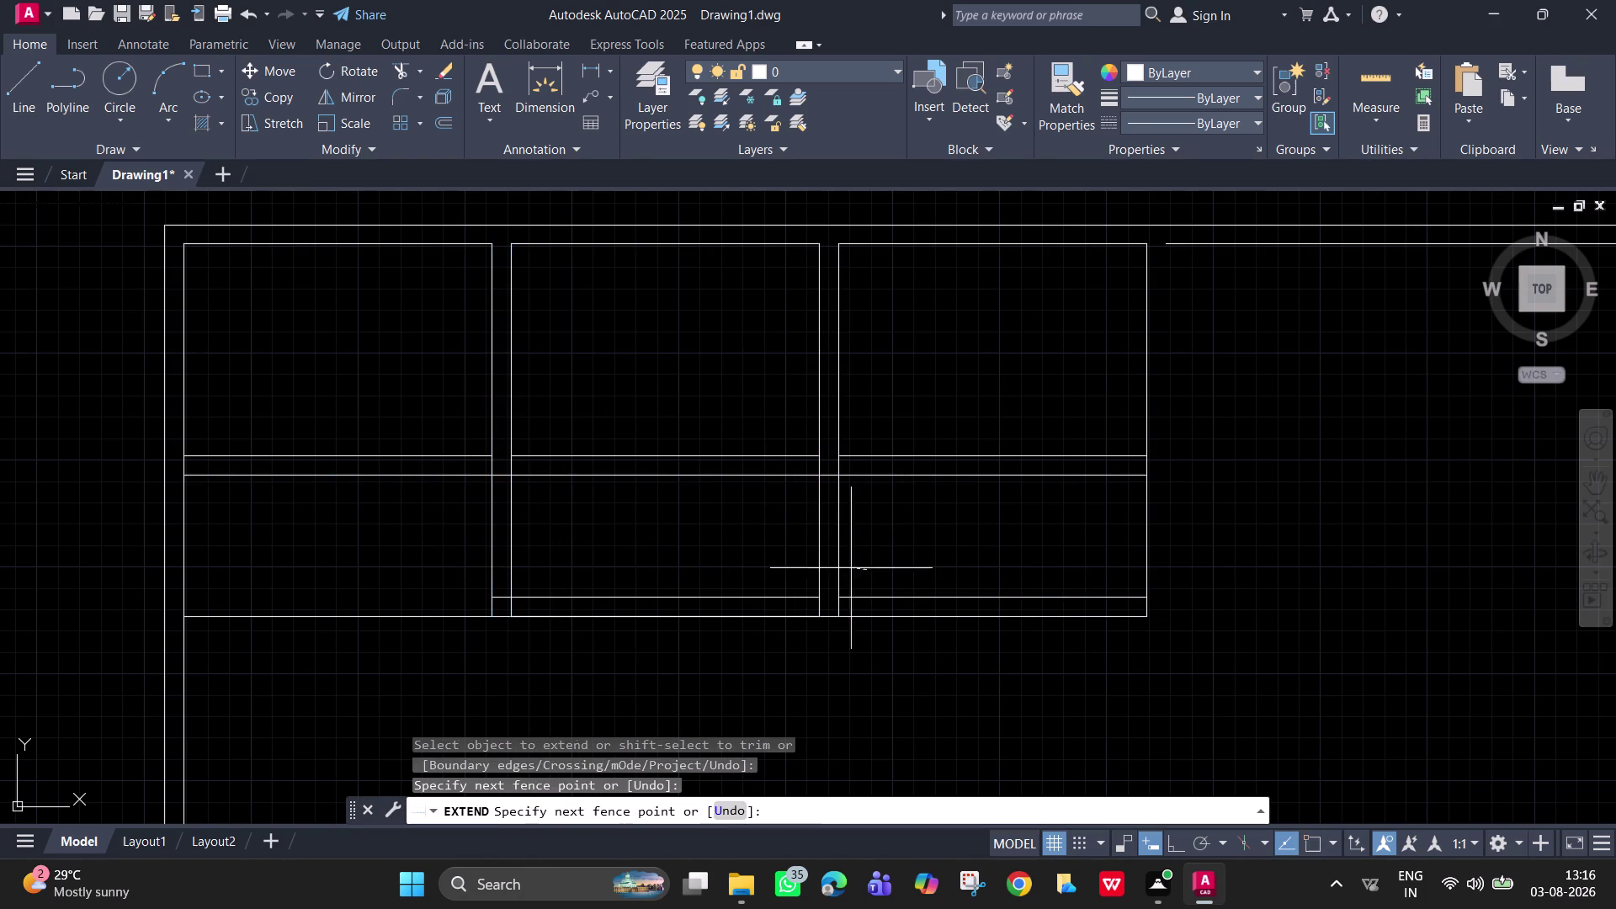
drag(853, 568, 758, 541)
key(Escape)
Trim the new room's partition lines and the wall stubs along the bottom wall.
text(tr)
key(space)
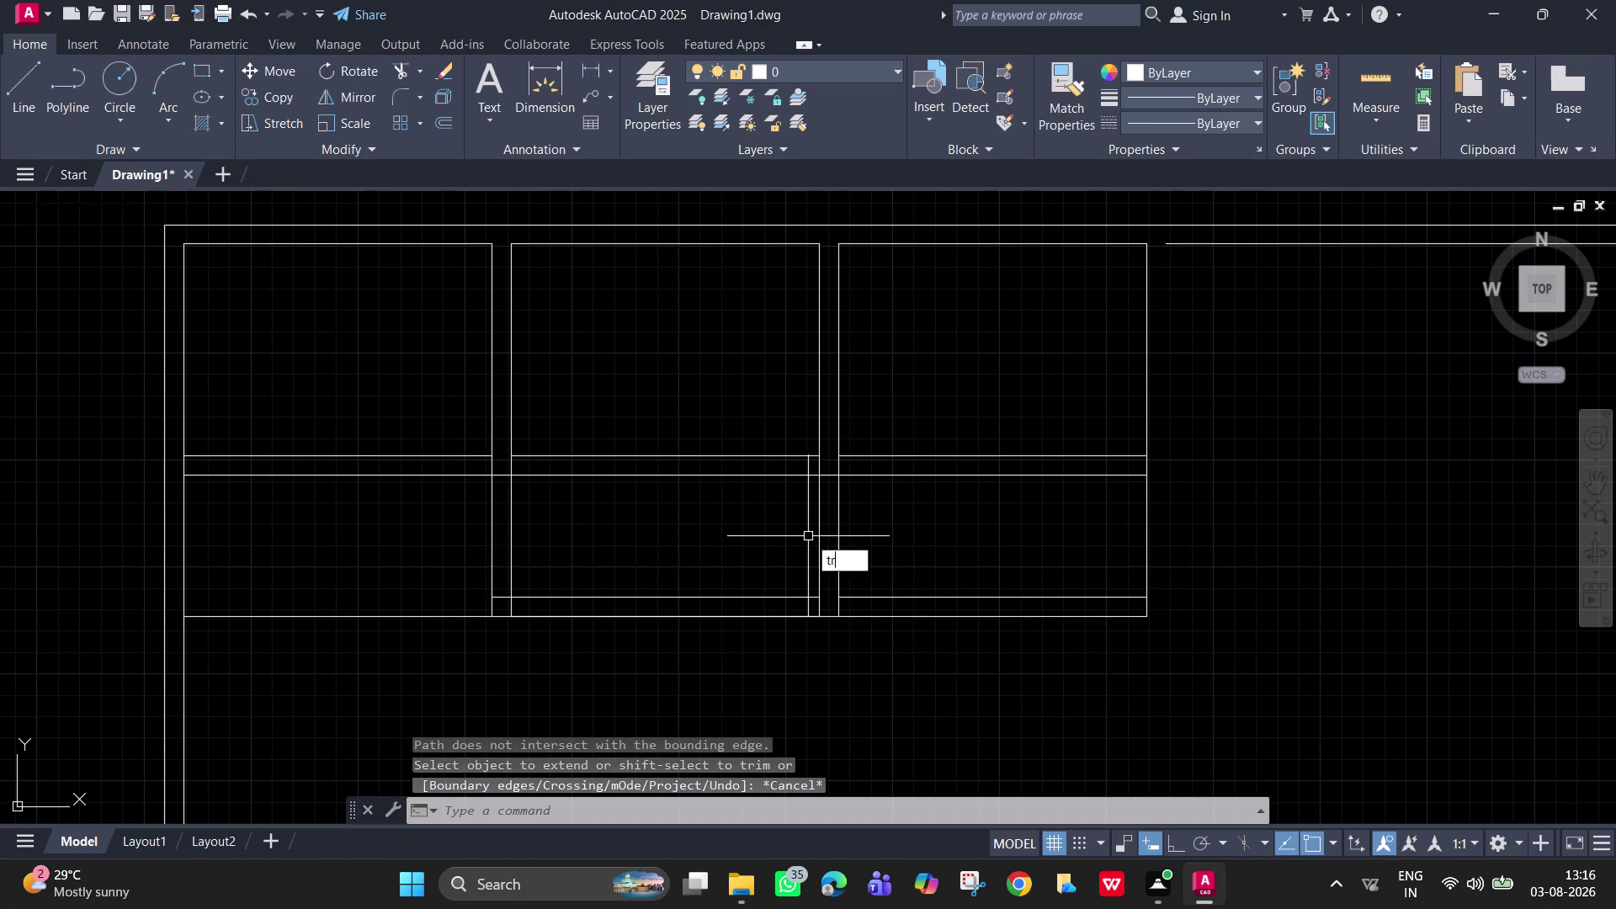
drag(869, 542, 437, 558)
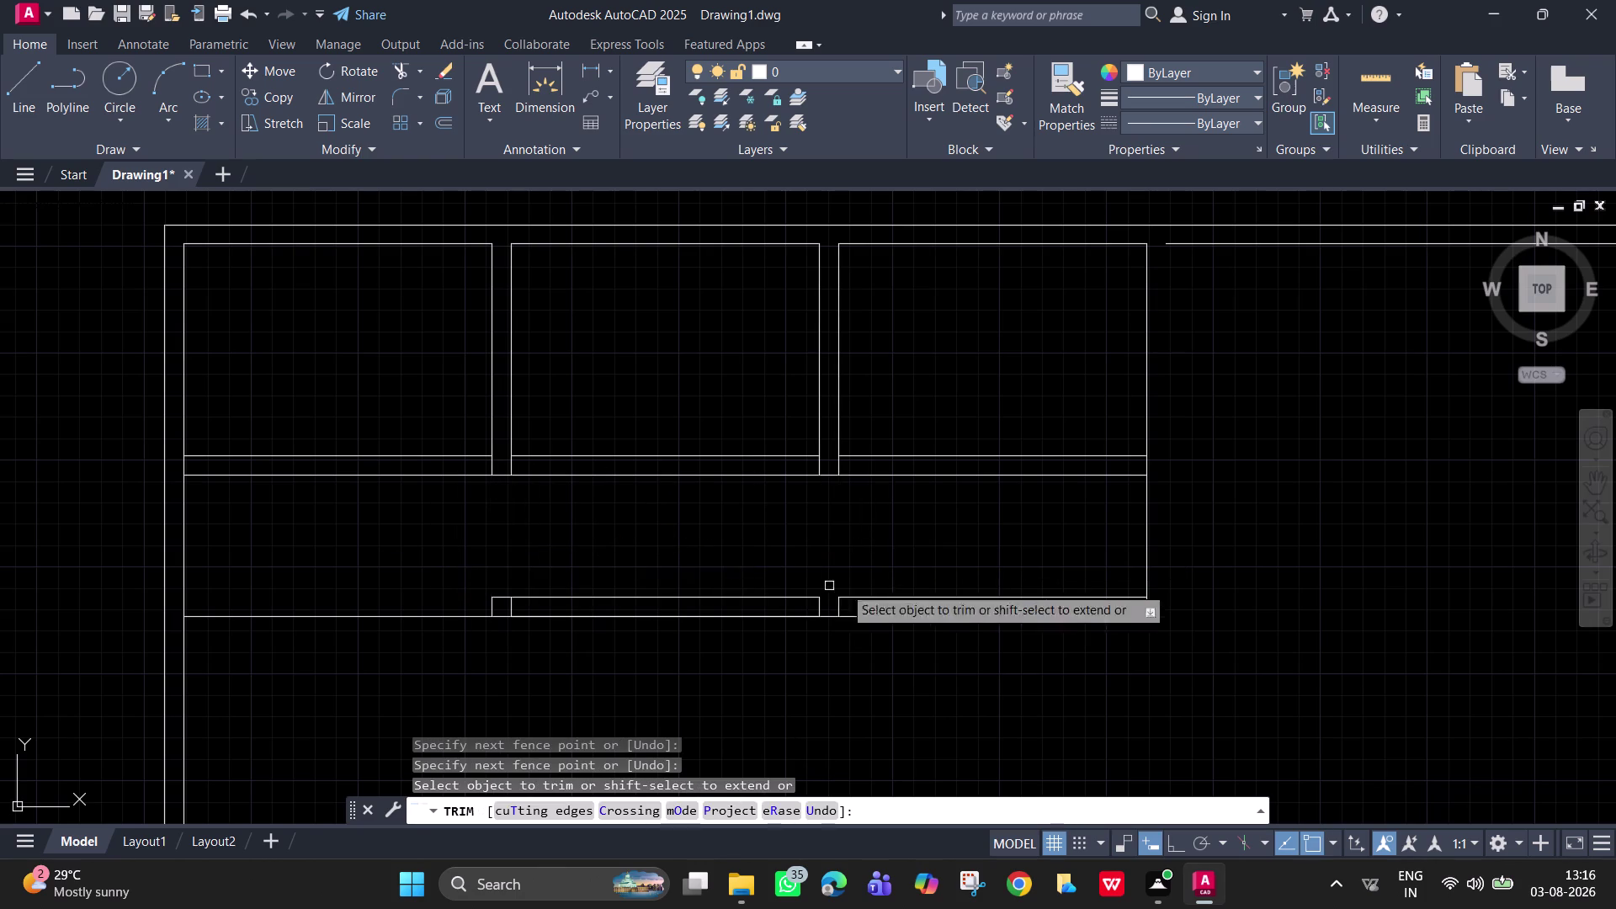
drag(1171, 574, 978, 468)
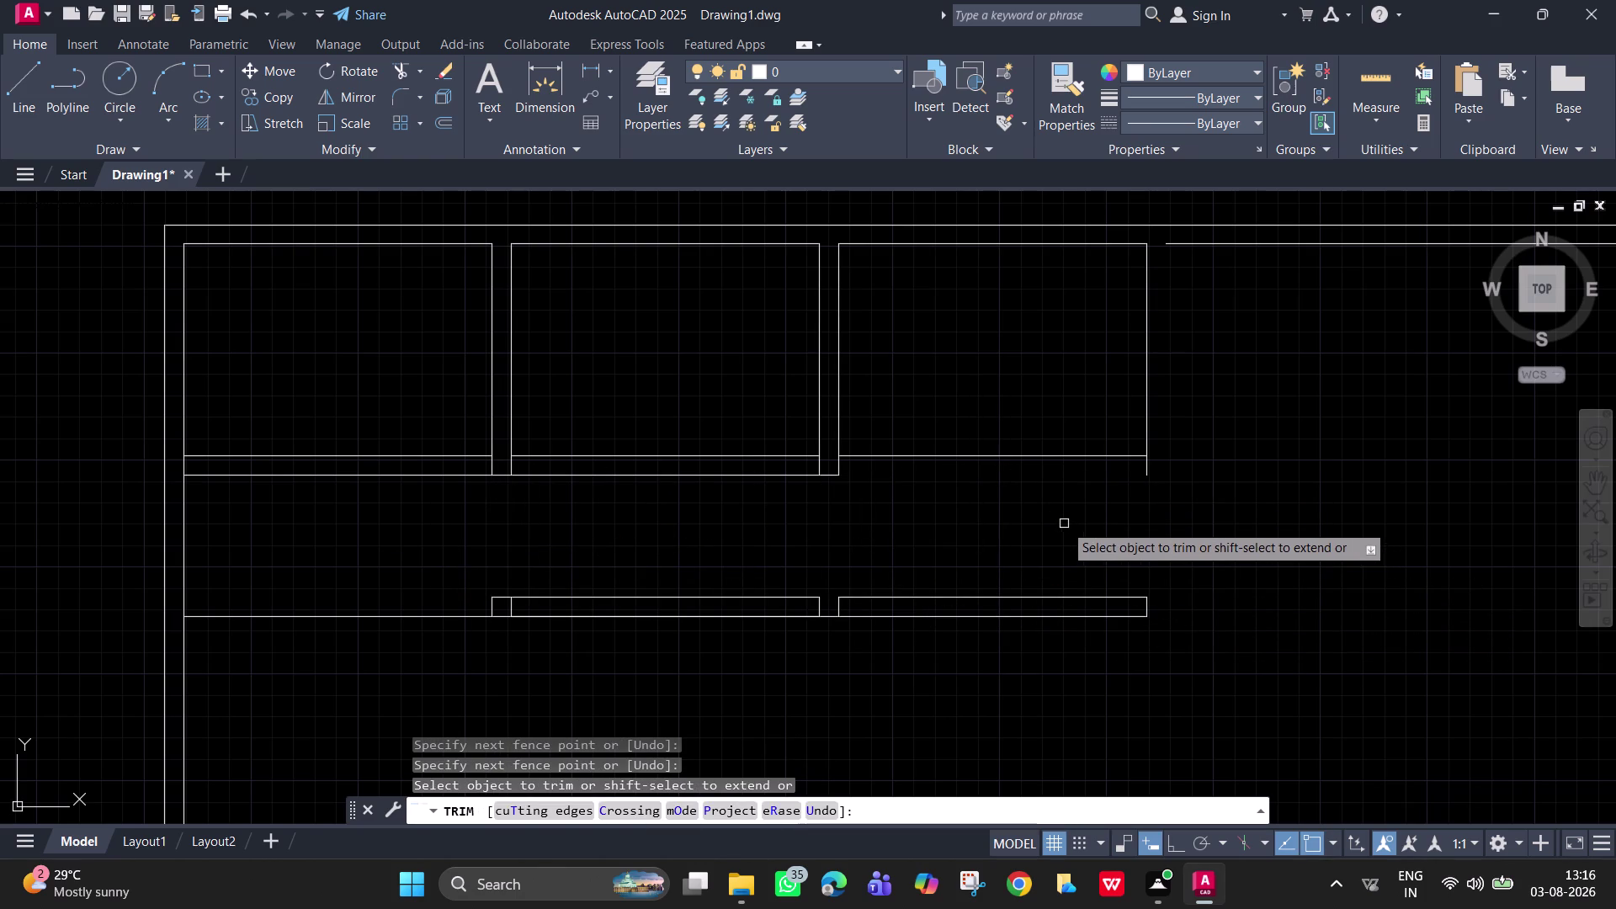
key(ctrl+z)
drag(1147, 553, 1129, 537)
drag(1146, 638, 1084, 620)
click(1147, 616)
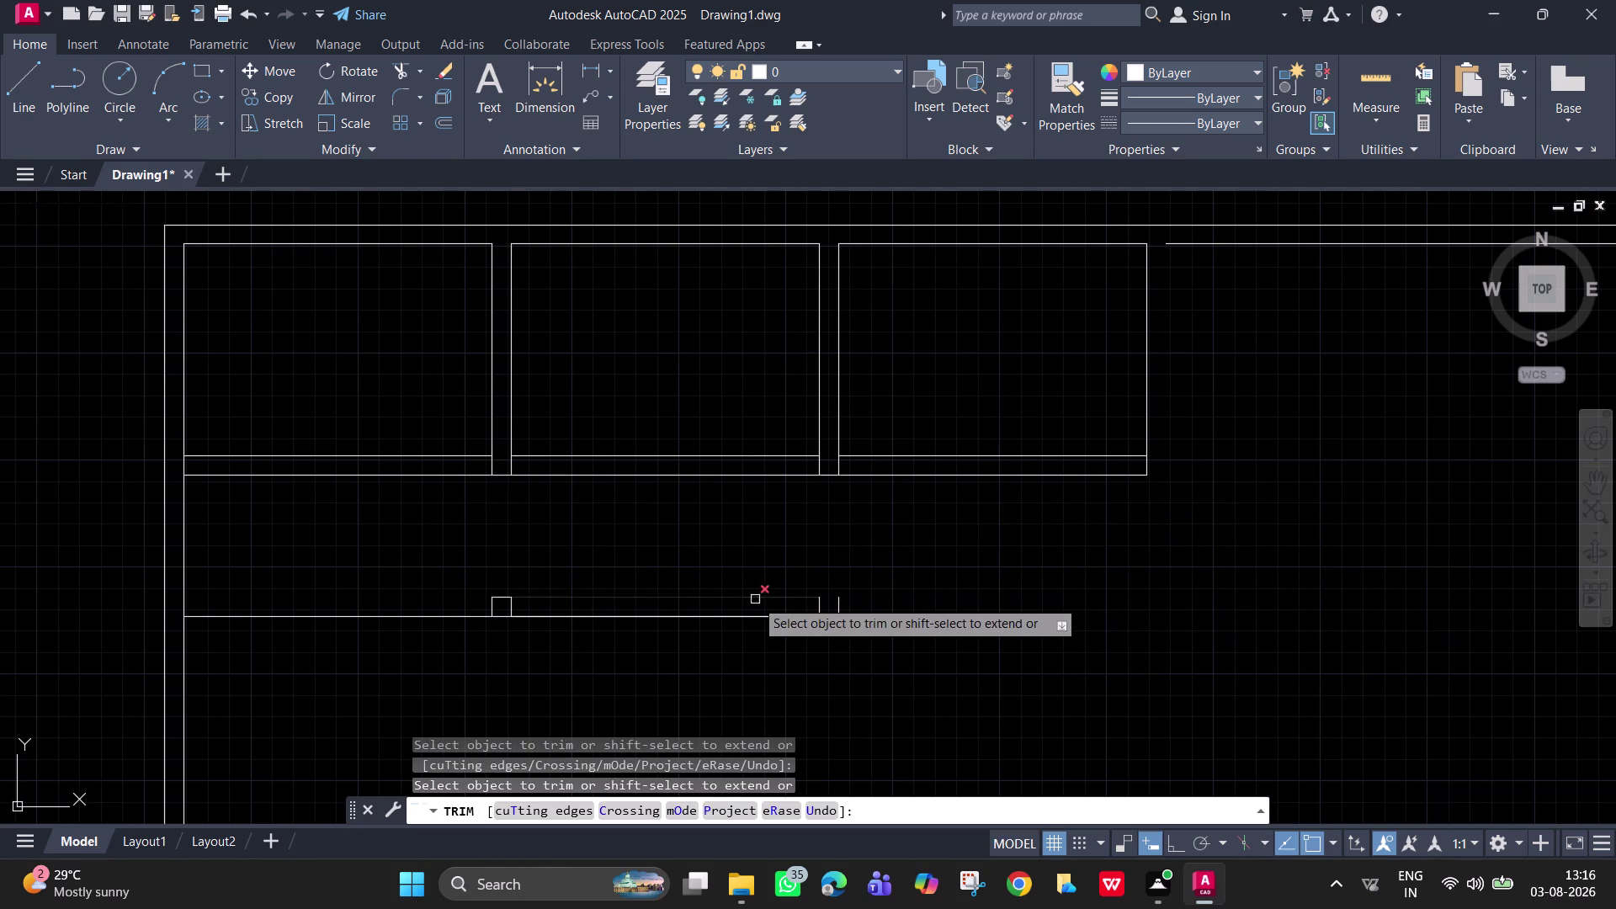
Trim the leftover line pieces along the bottom wall.
click(755, 599)
drag(844, 631, 783, 604)
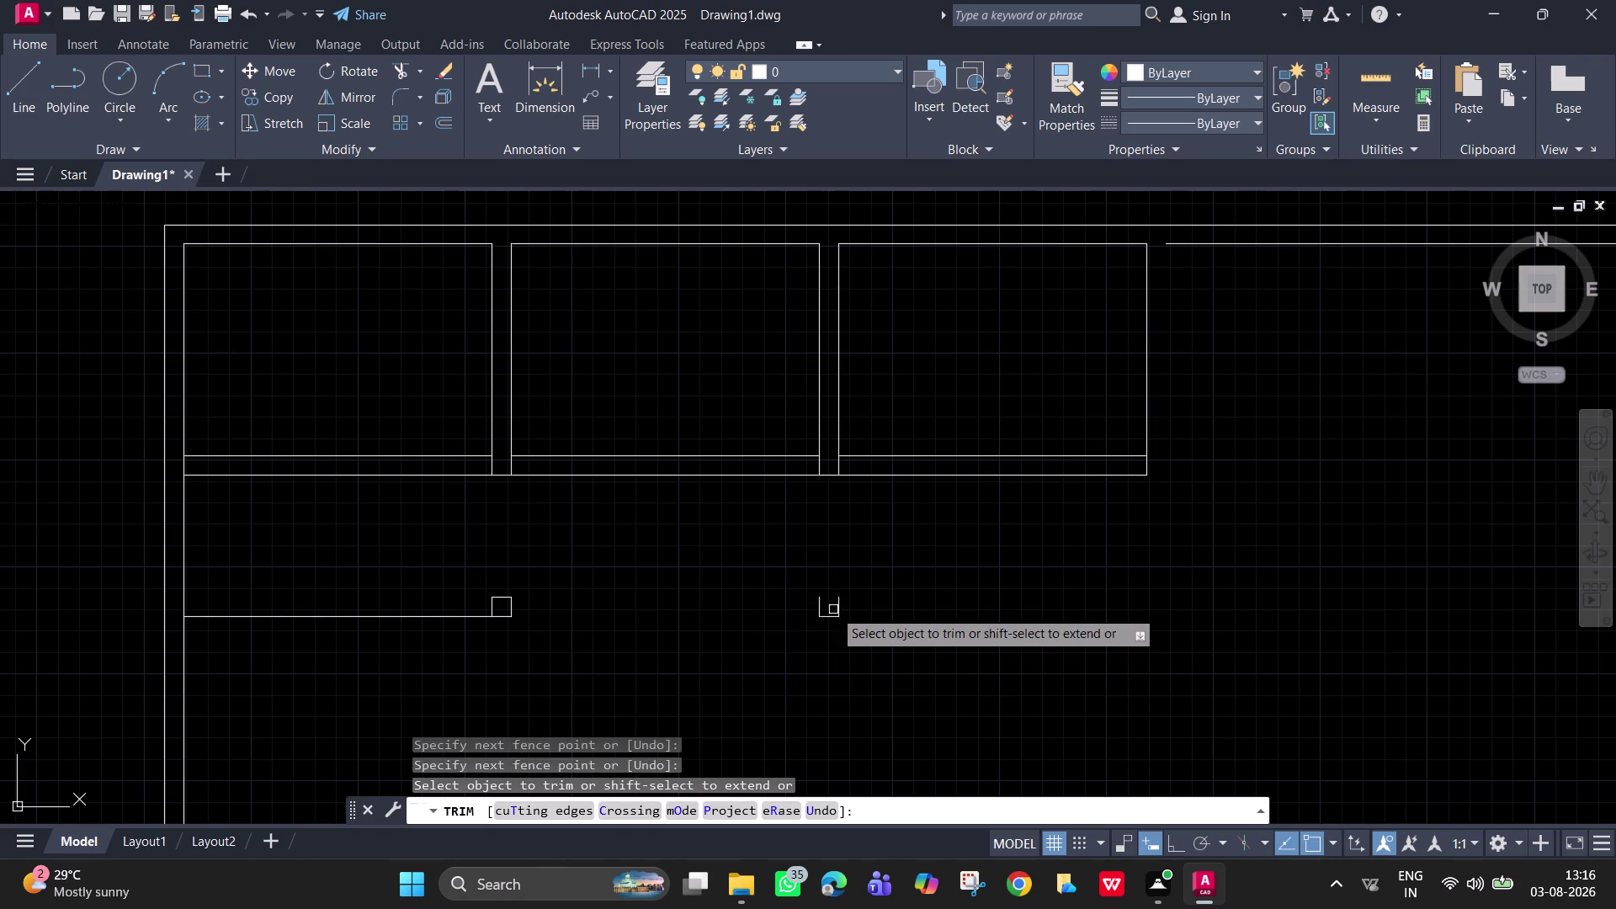
drag(835, 609, 796, 608)
drag(817, 609, 835, 615)
drag(835, 618, 827, 618)
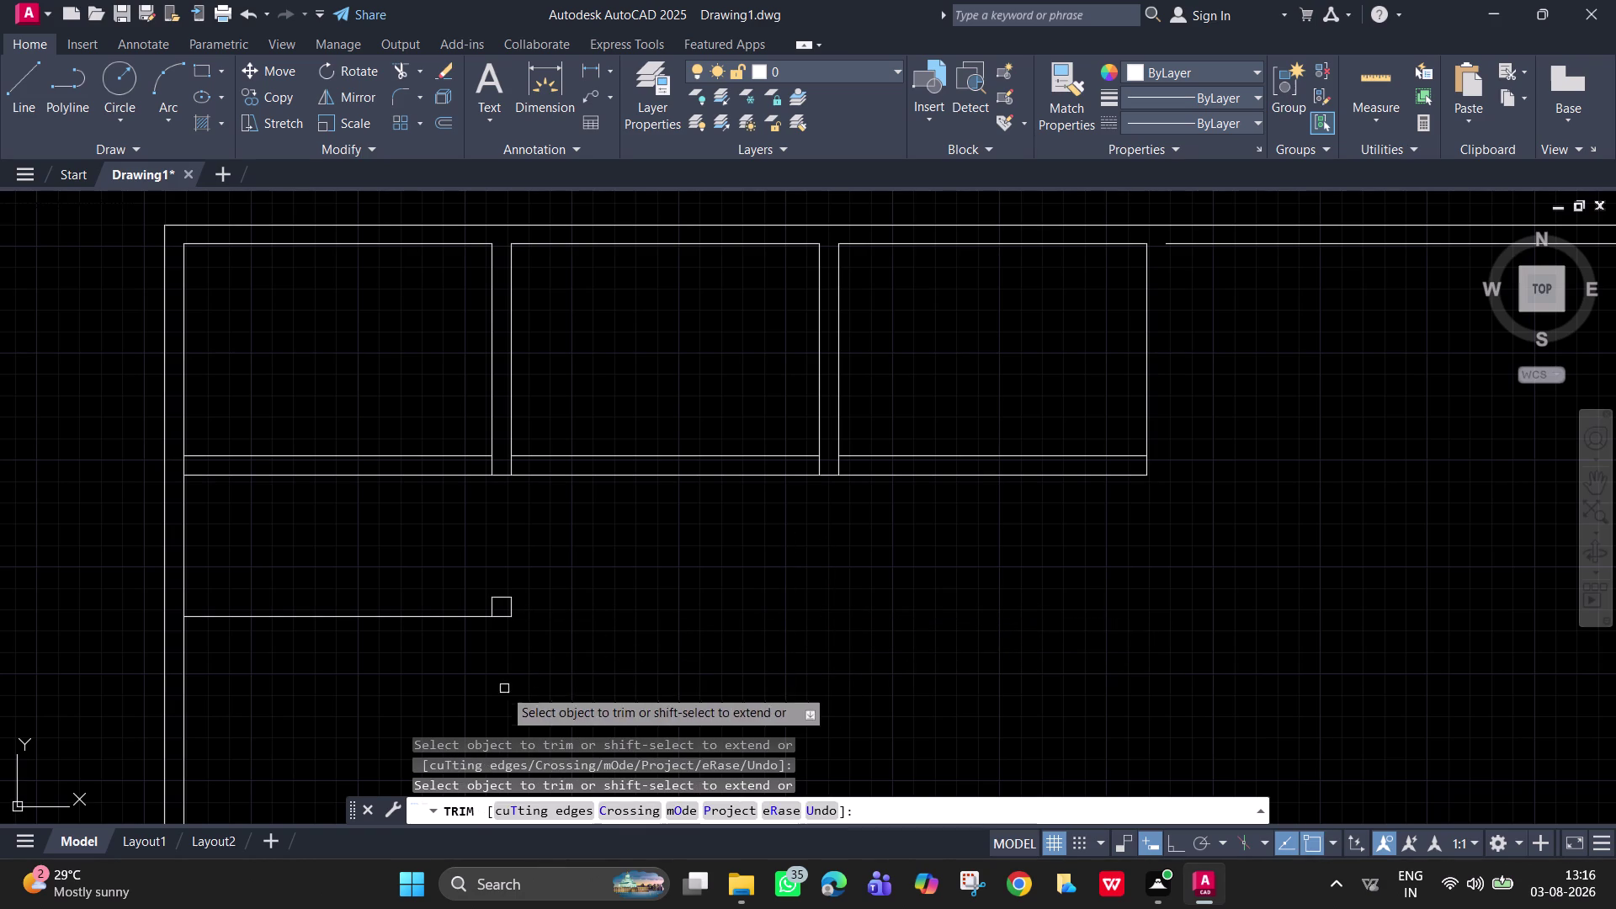
drag(459, 638, 494, 622)
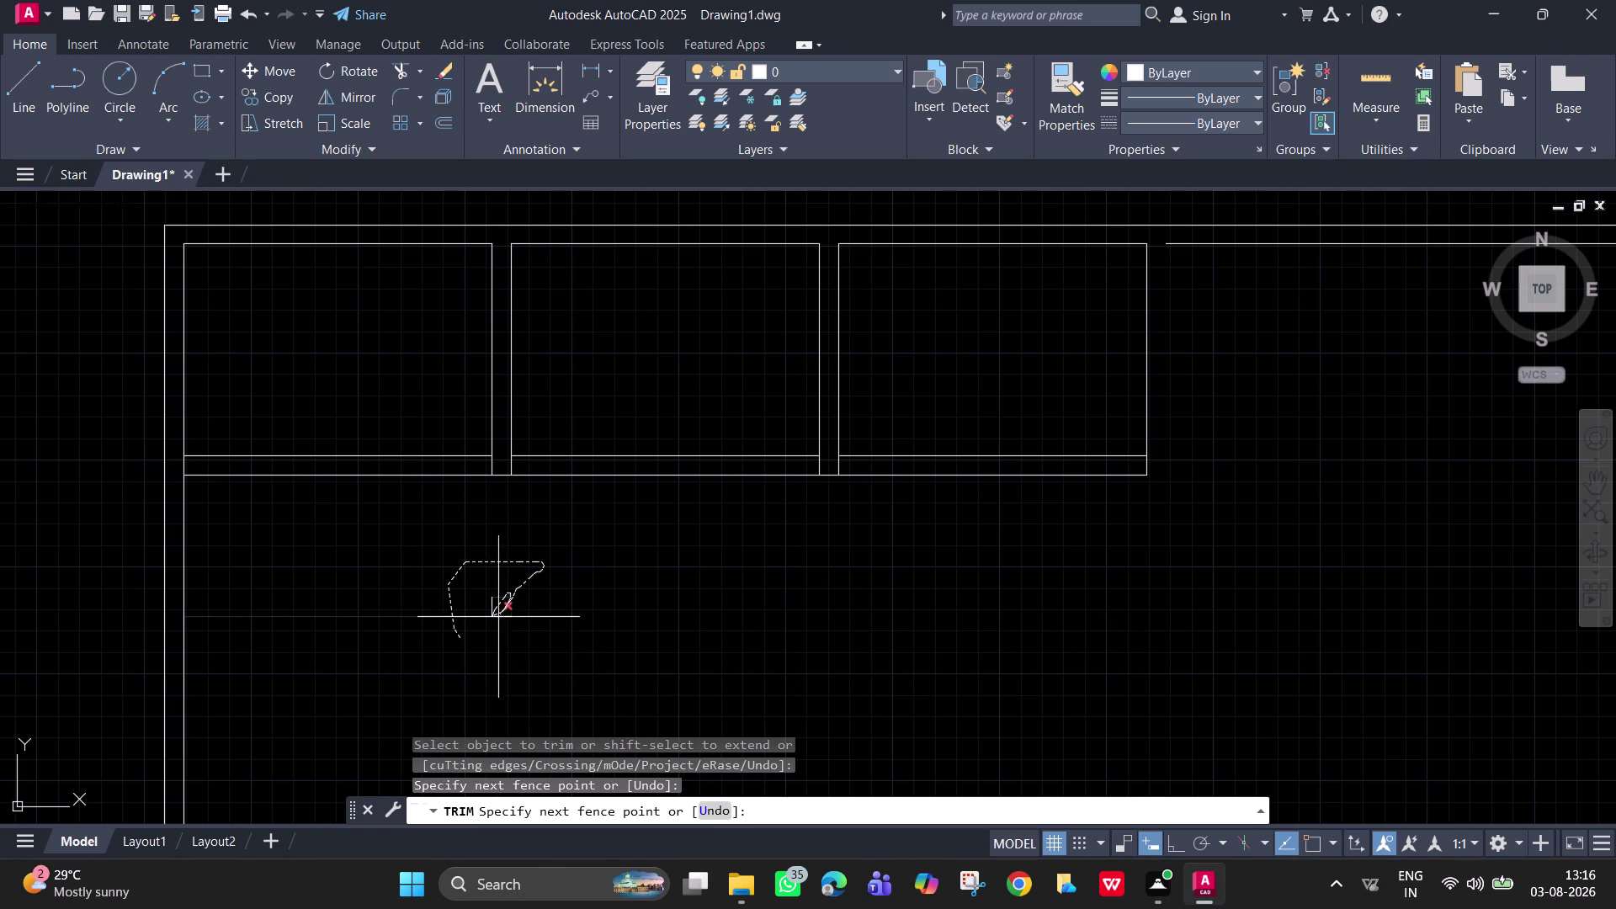
drag(494, 623, 504, 616)
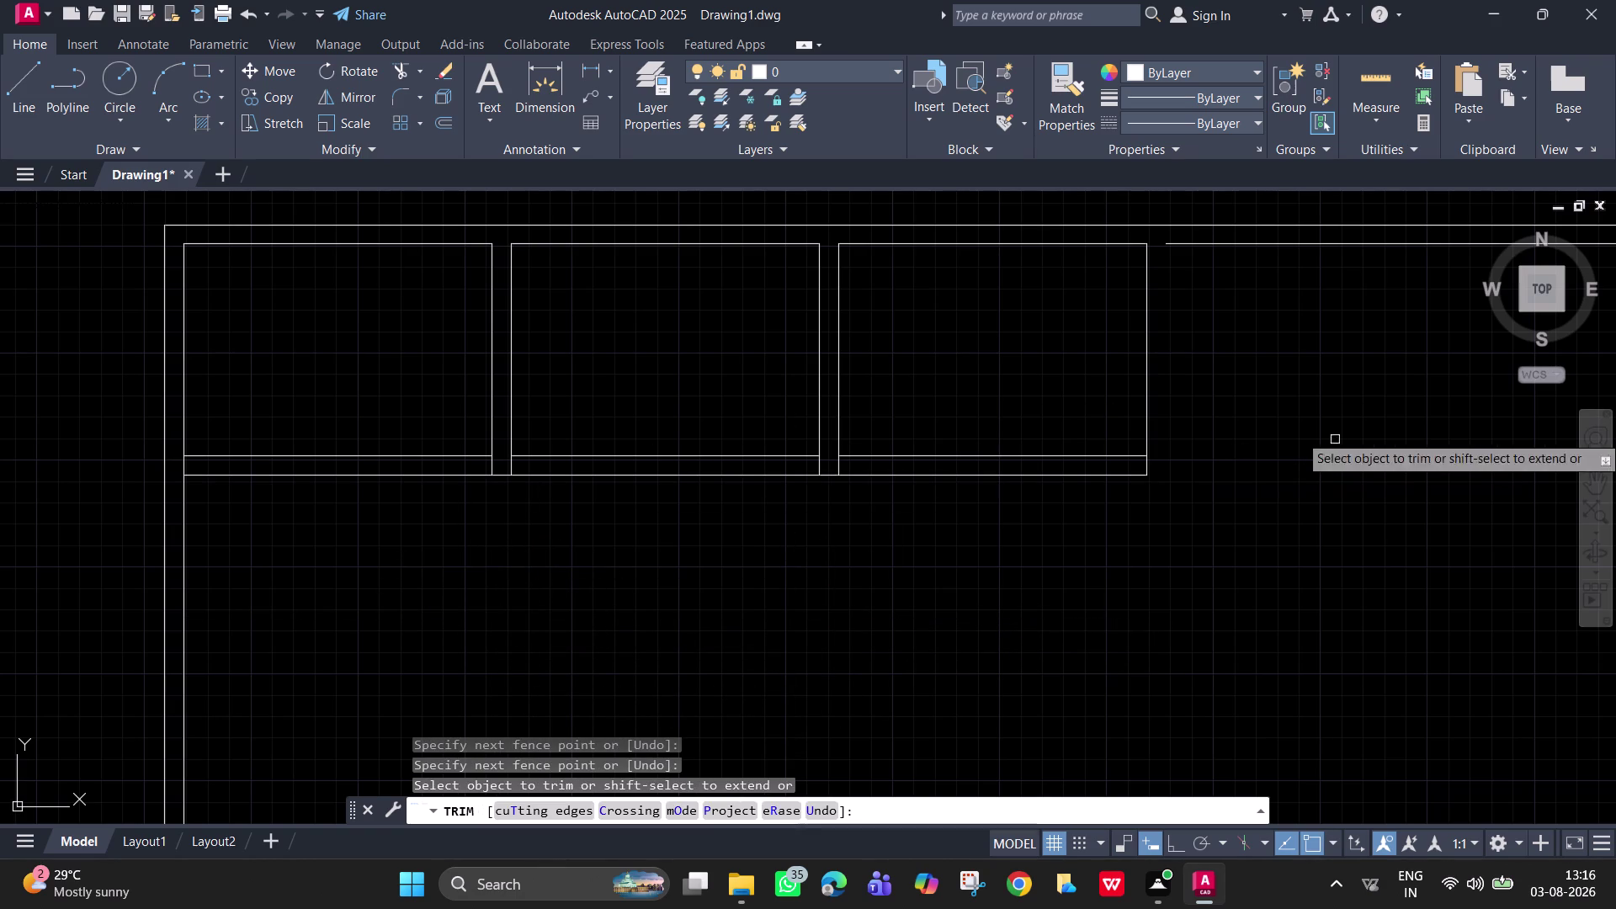
key(Escape)
key(space)
Pan along the room row and fence-trim the remaining excess wall line.
scroll(up, 3)
middle_drag(815, 490, 817, 548)
scroll(down, 3)
drag(894, 479, 796, 468)
scroll(down, 3)
middle_drag(805, 482, 856, 519)
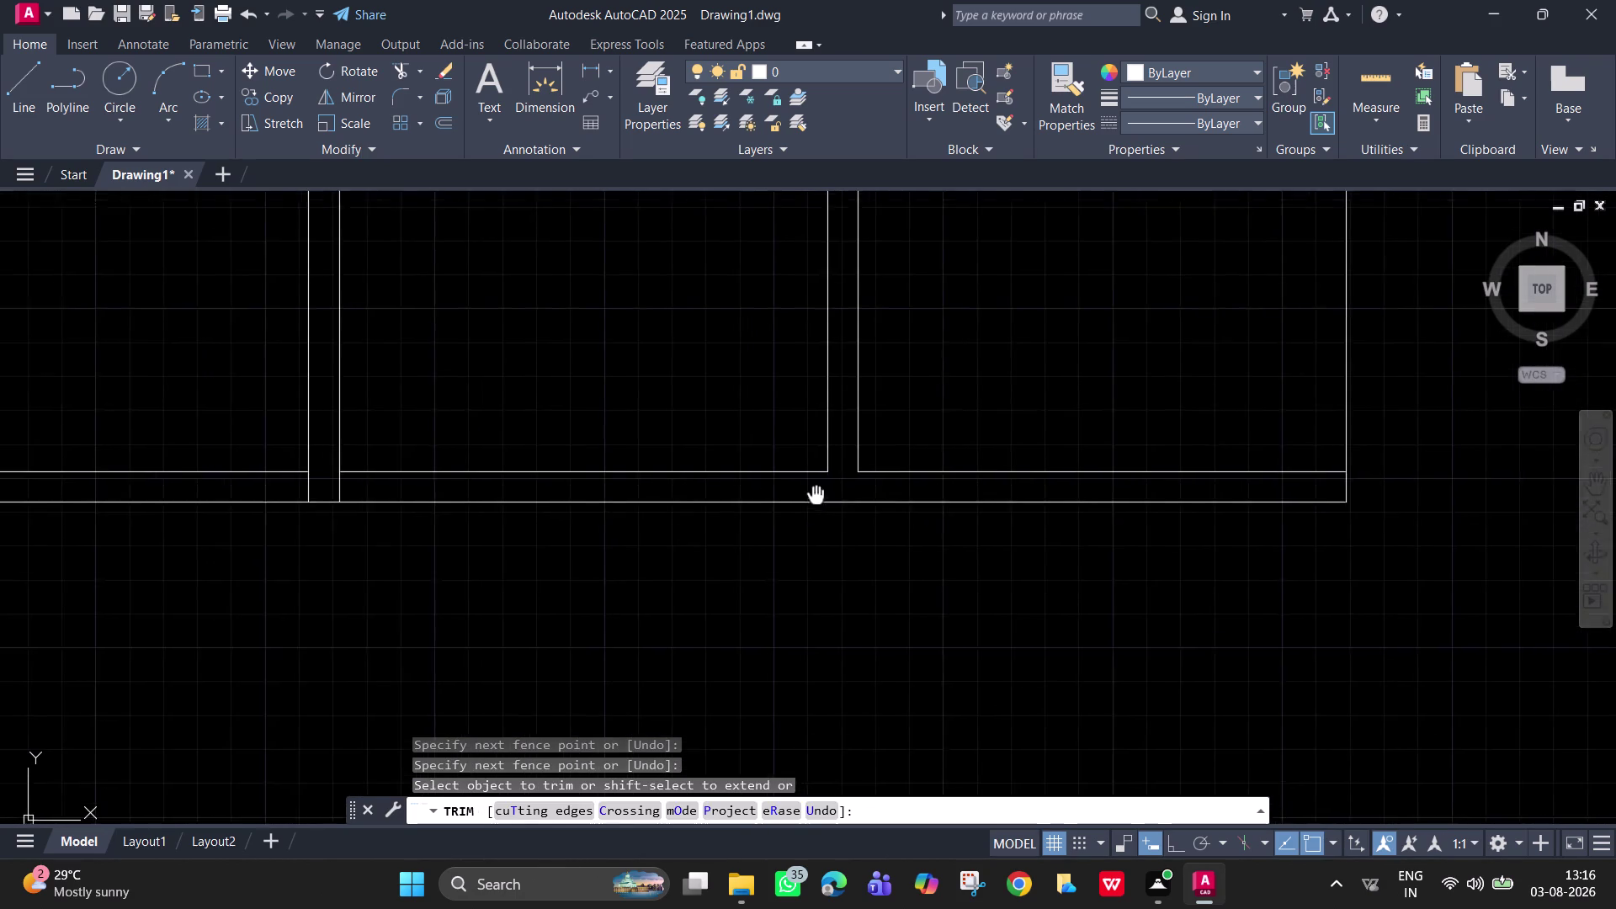
scroll(down, 3)
middle_drag(856, 520, 1104, 516)
drag(800, 504, 779, 504)
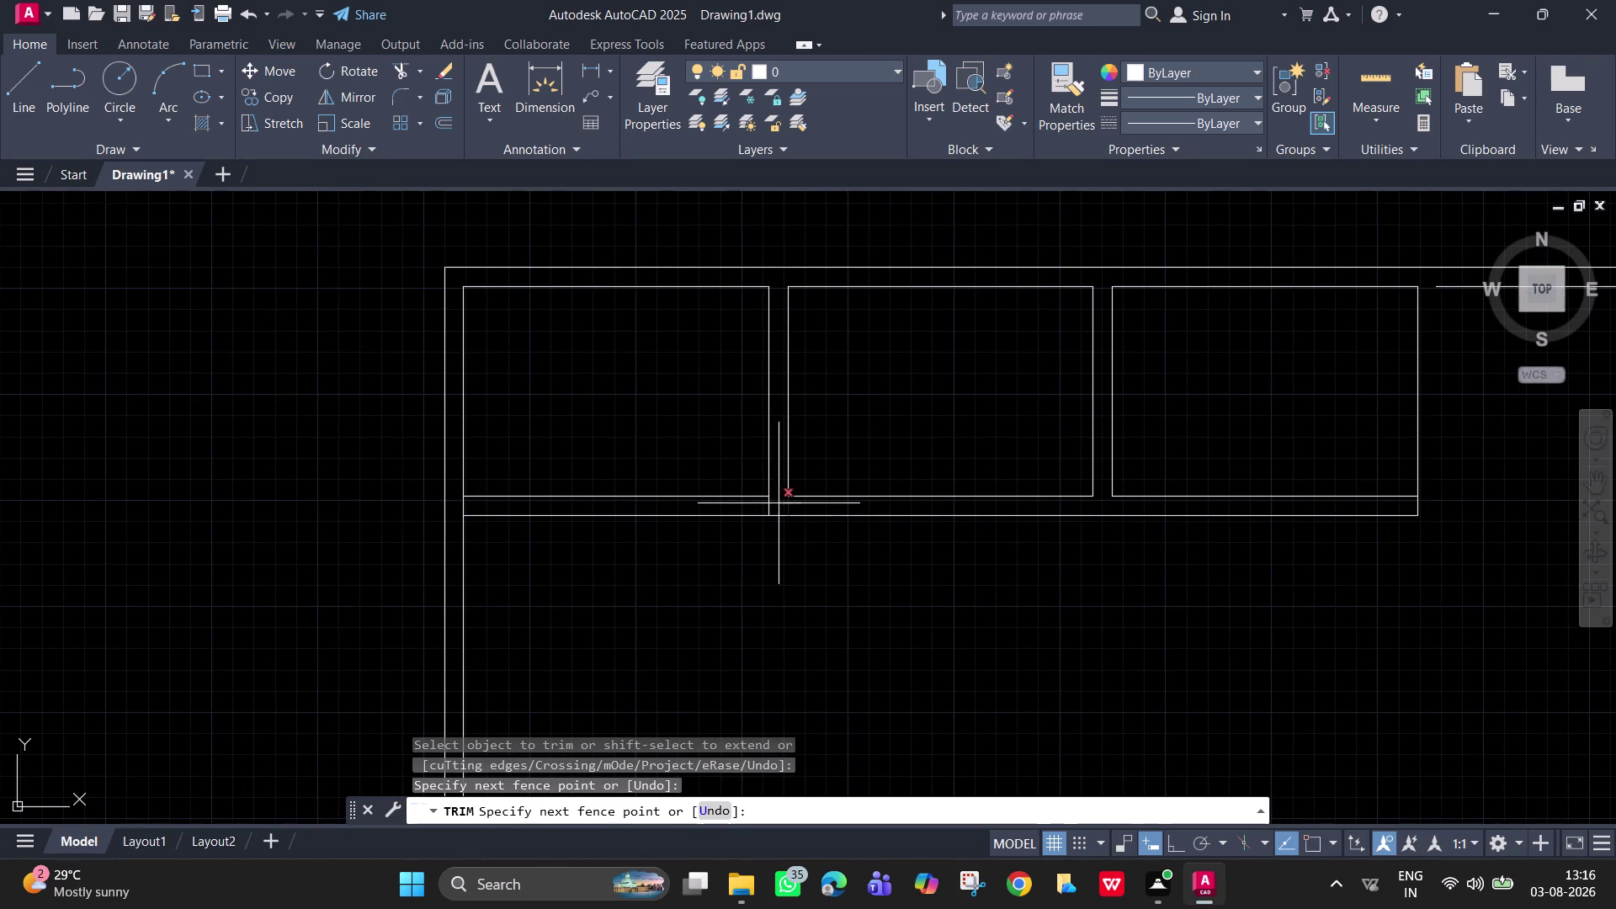
drag(778, 503, 759, 502)
key(Escape)
scroll(down, 3)
middle_drag(1401, 371, 1251, 389)
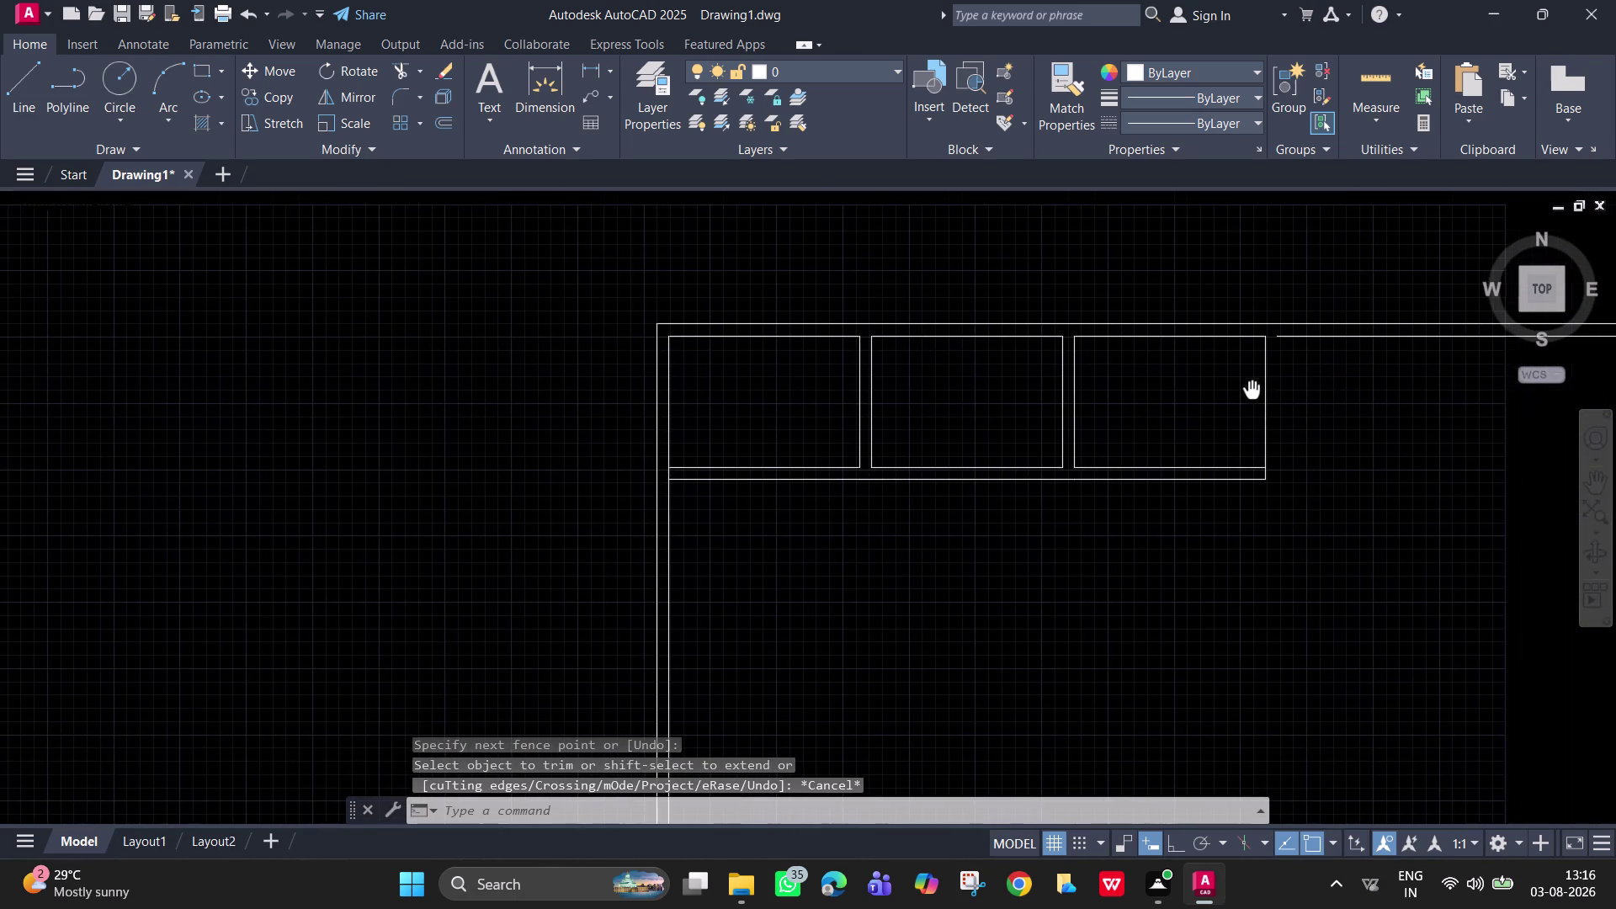
click(1390, 92)
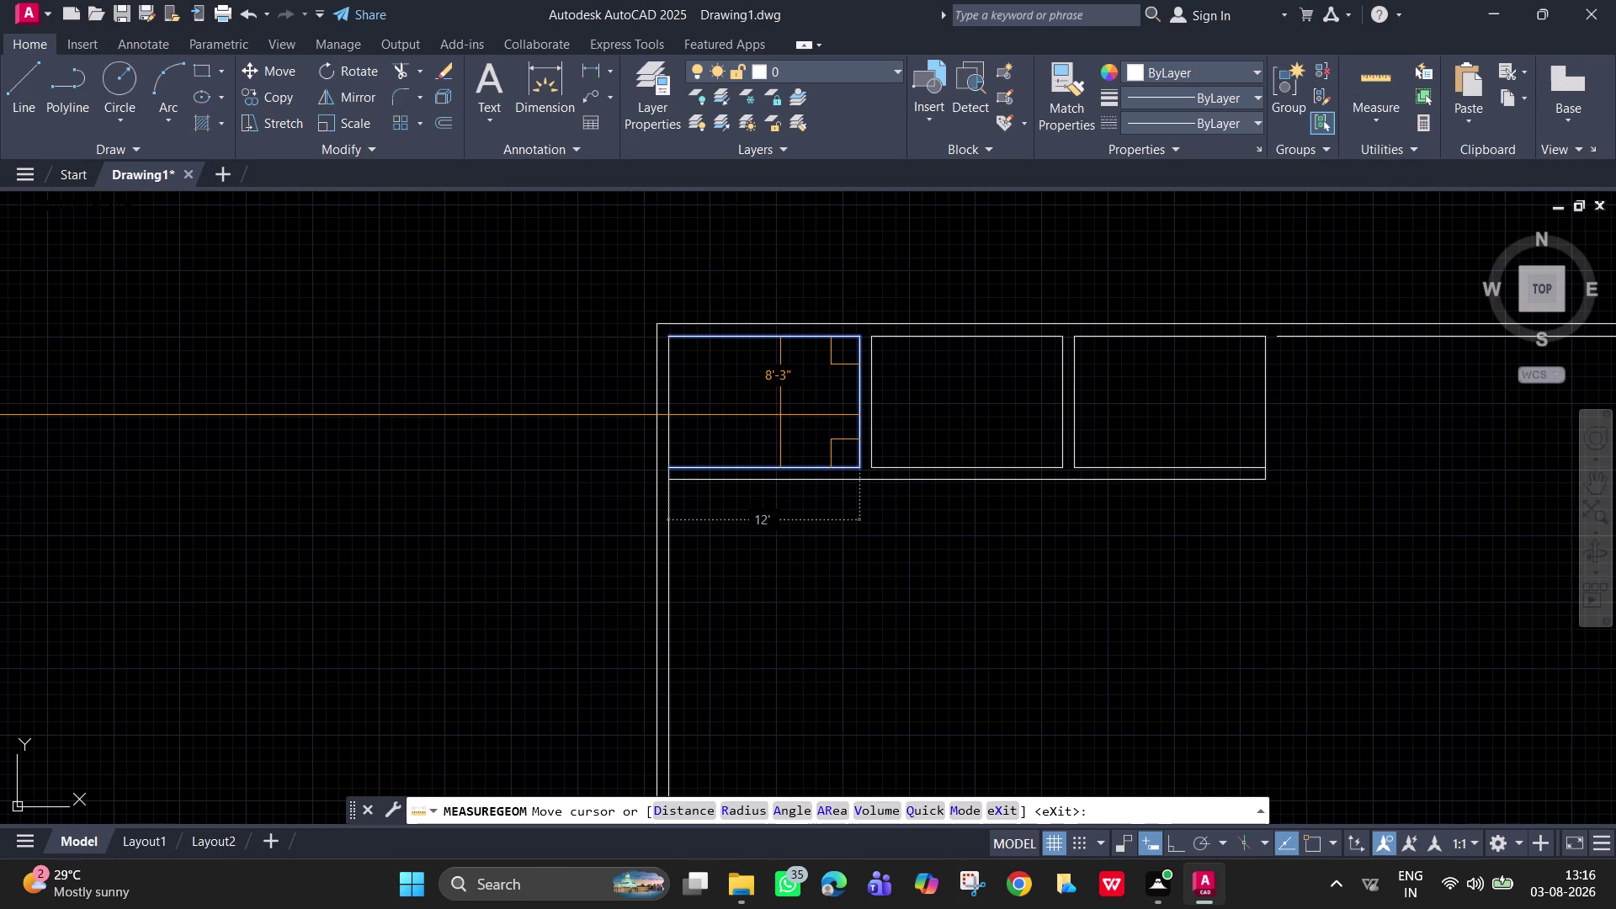
End the first room's measurement and choose trim from the command suggestions.
key(Escape)
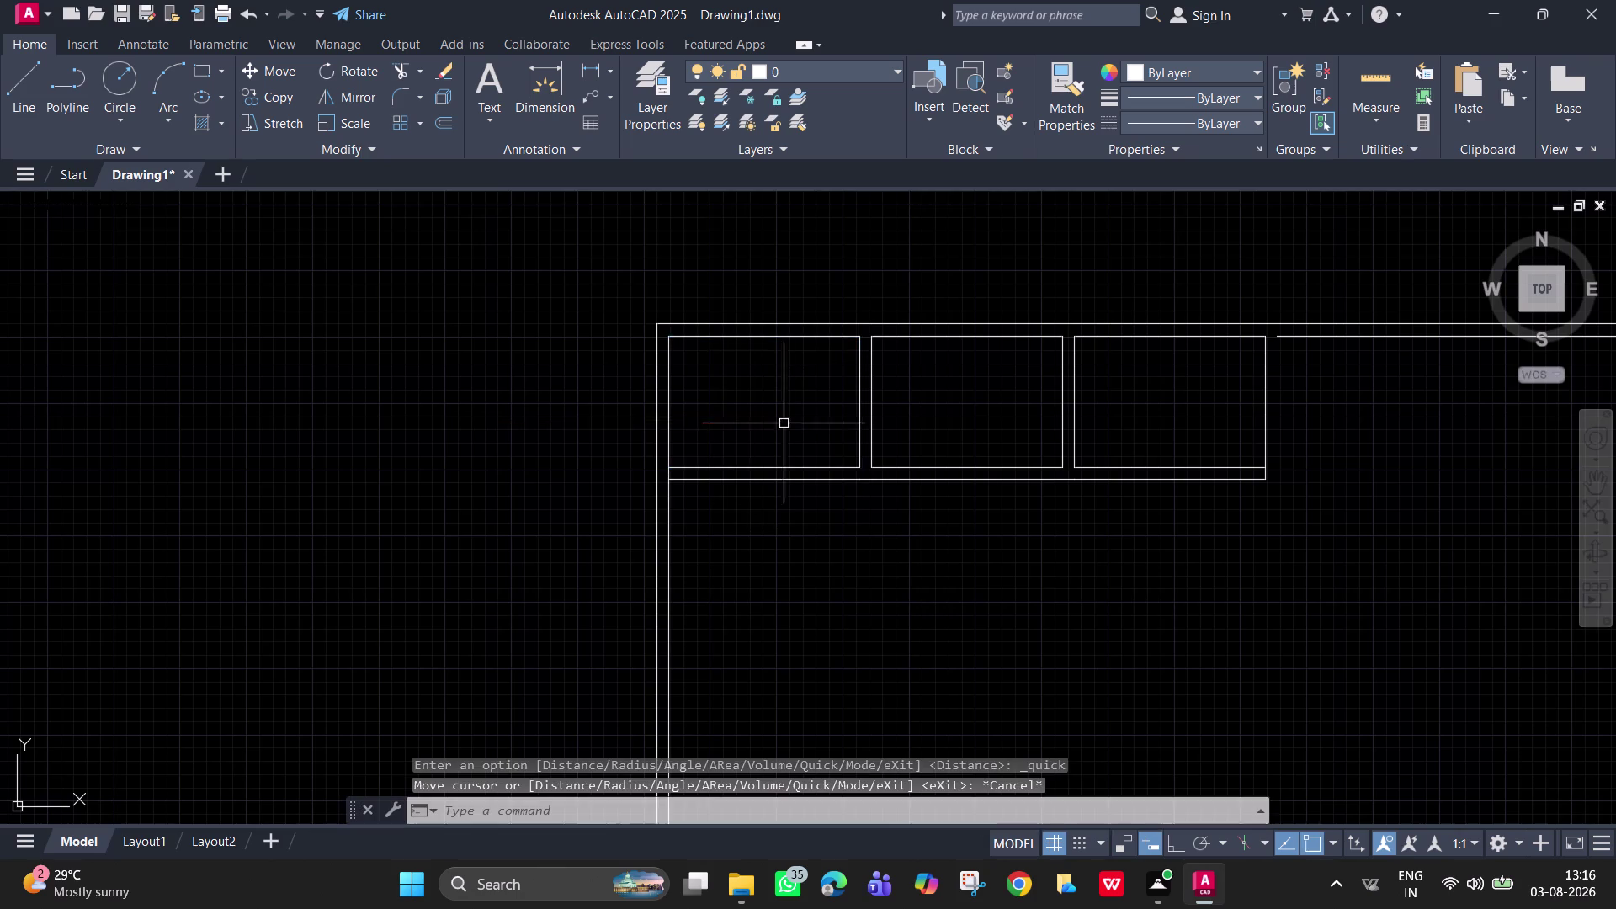
scroll(up, 3)
key(space)
key(space)
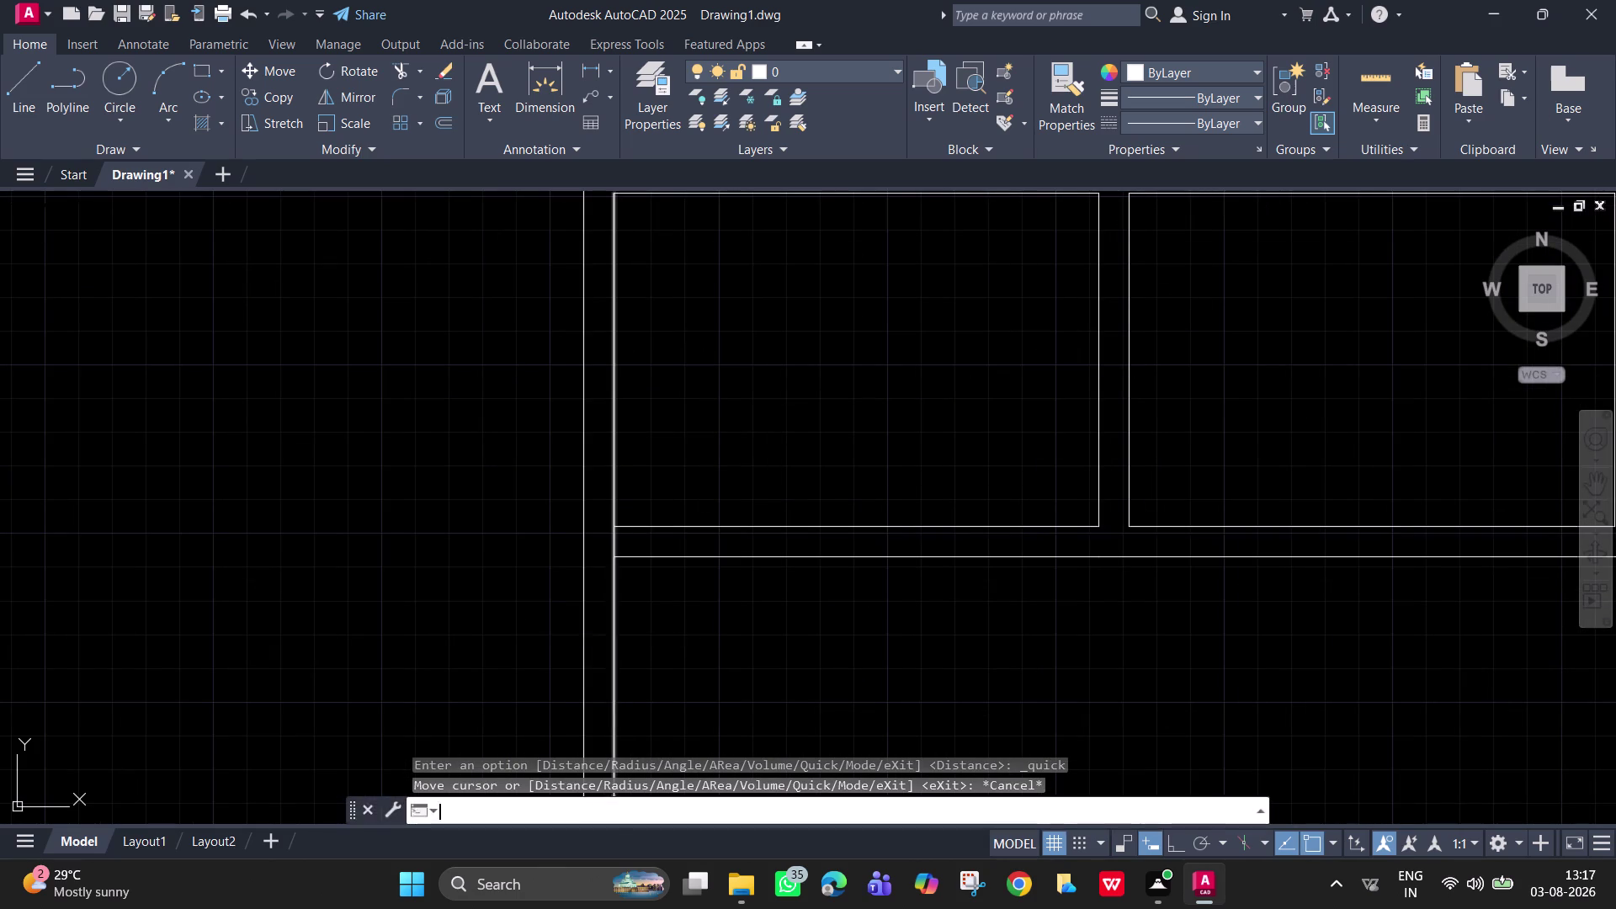
text(tr)
key(space)
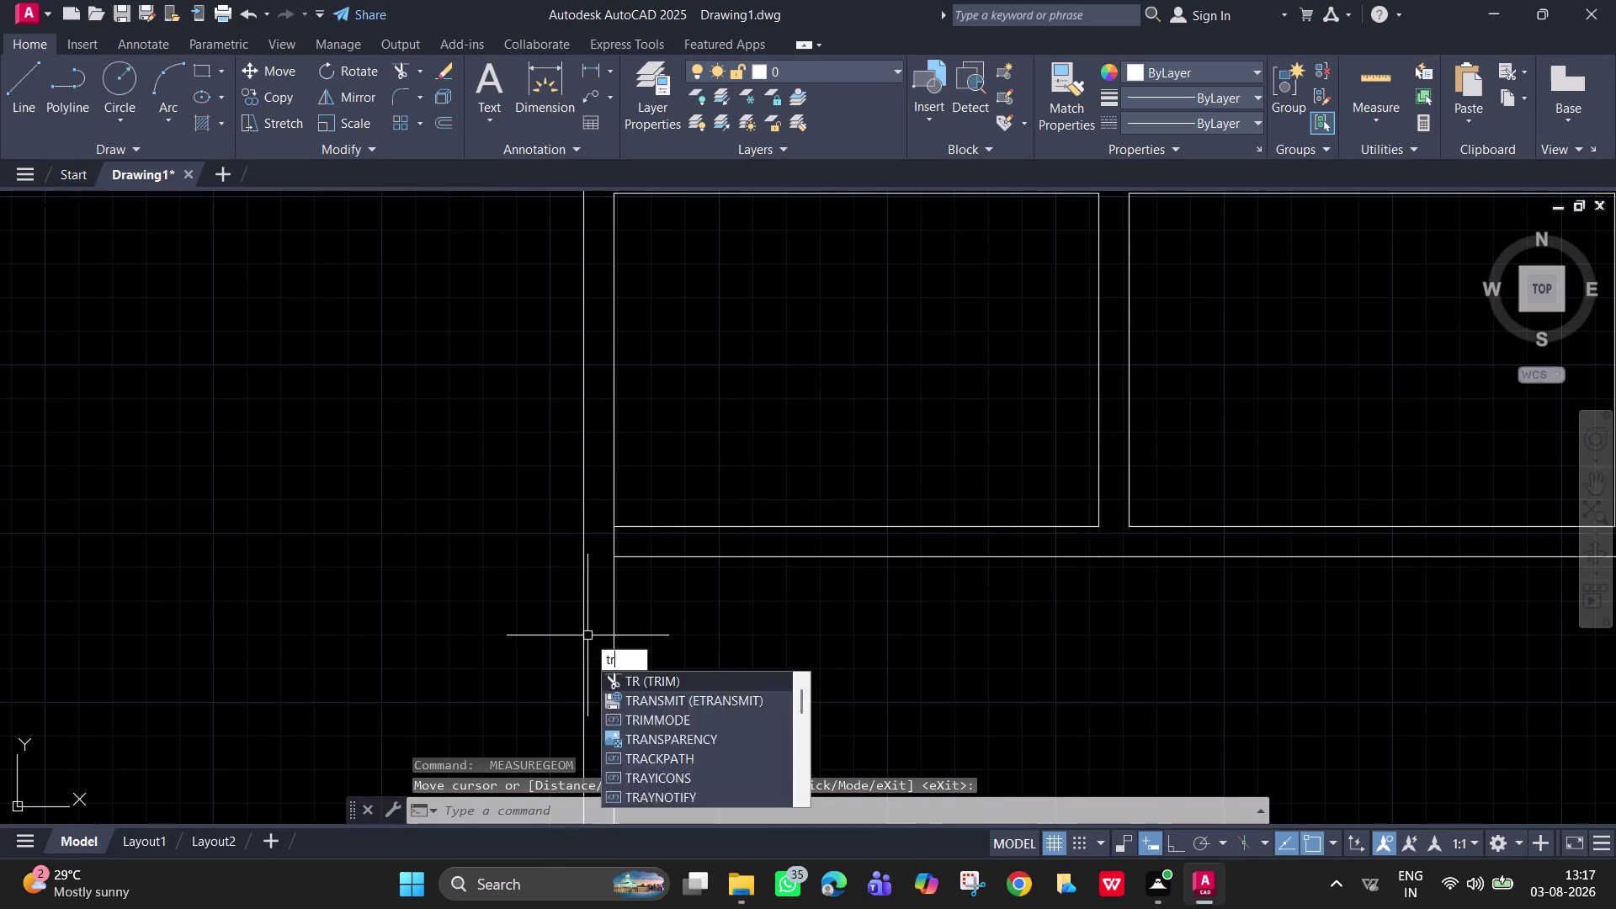
click(618, 548)
drag(624, 549, 610, 547)
scroll(down, 3)
click(612, 547)
Measure the third room, confirming its 8'-3" width.
scroll(down, 3)
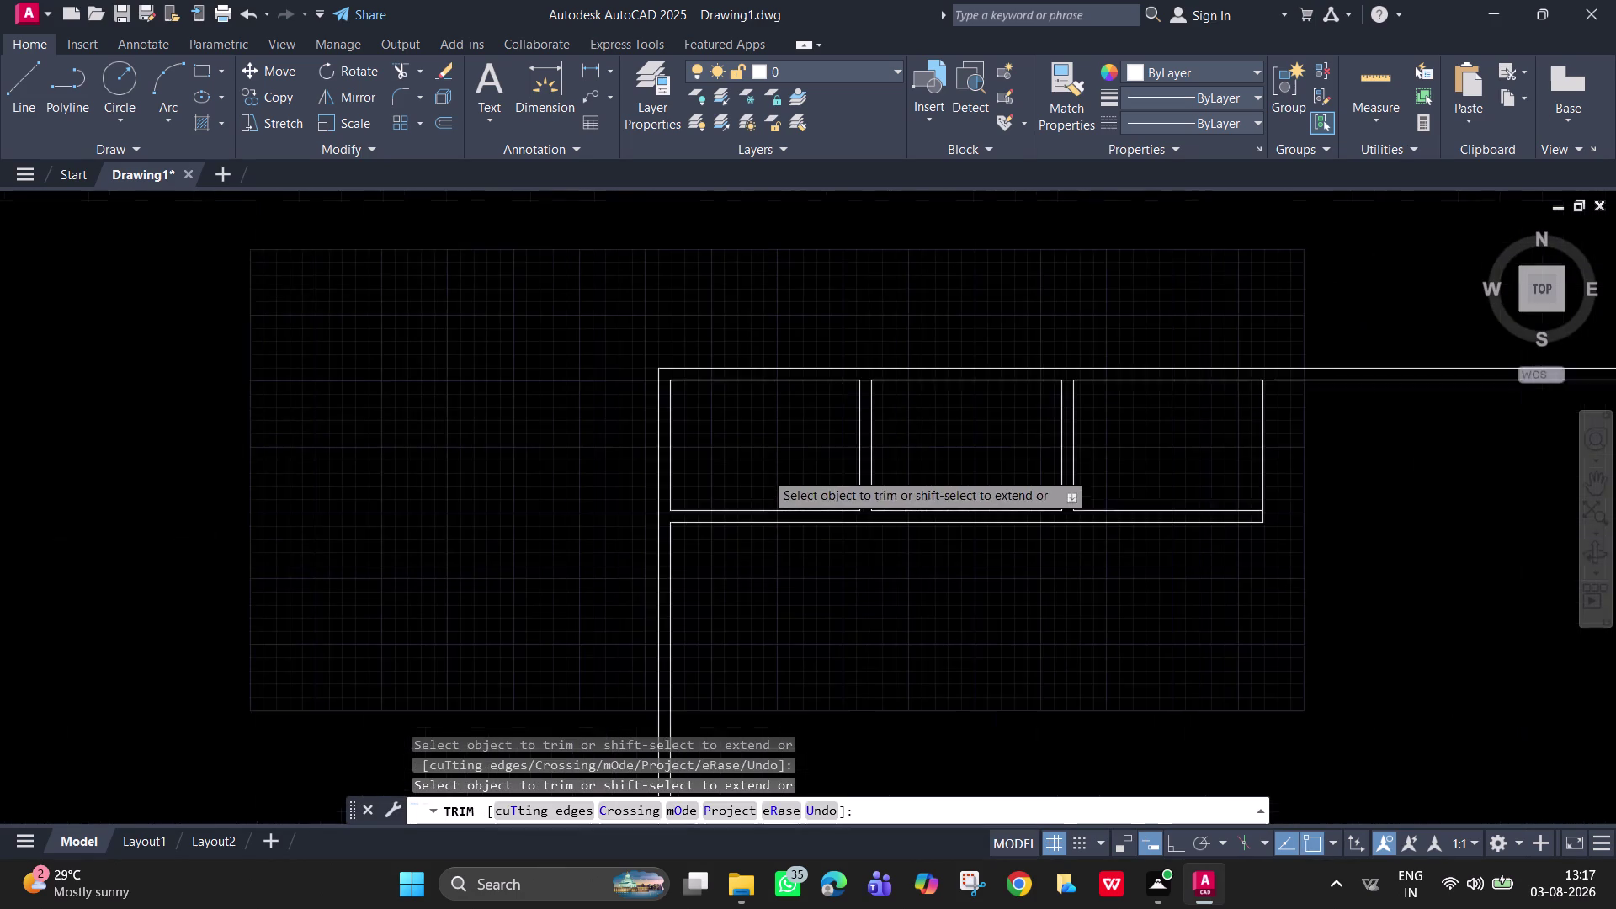
scroll(down, 3)
key(Escape)
click(1392, 84)
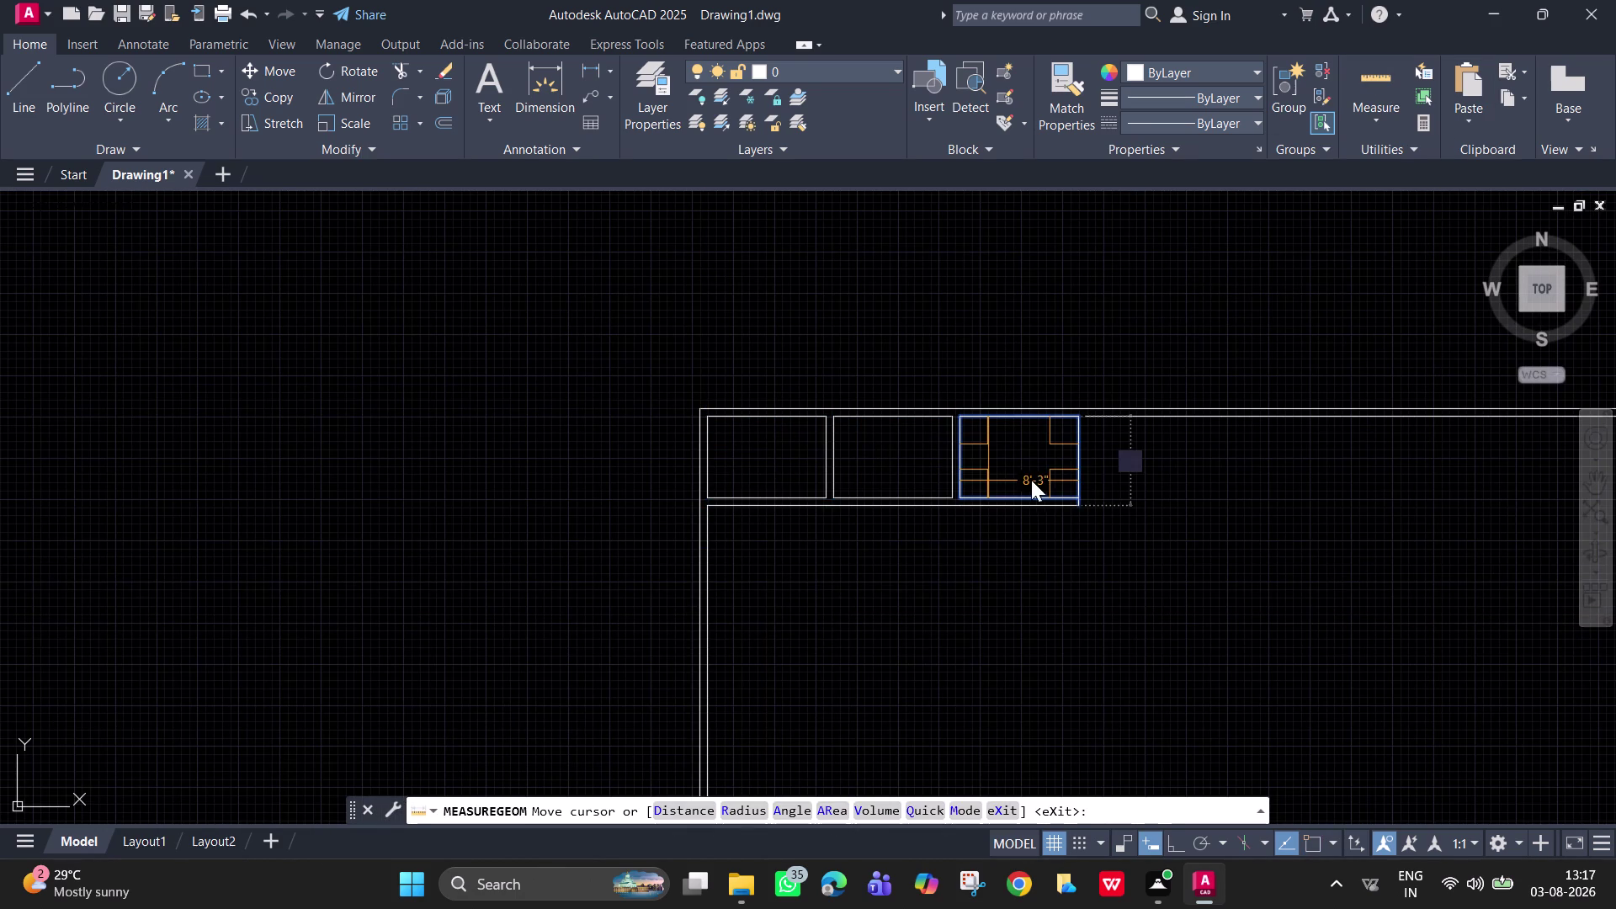
key(Escape)
scroll(up, 3)
middle_drag(1124, 476, 1078, 494)
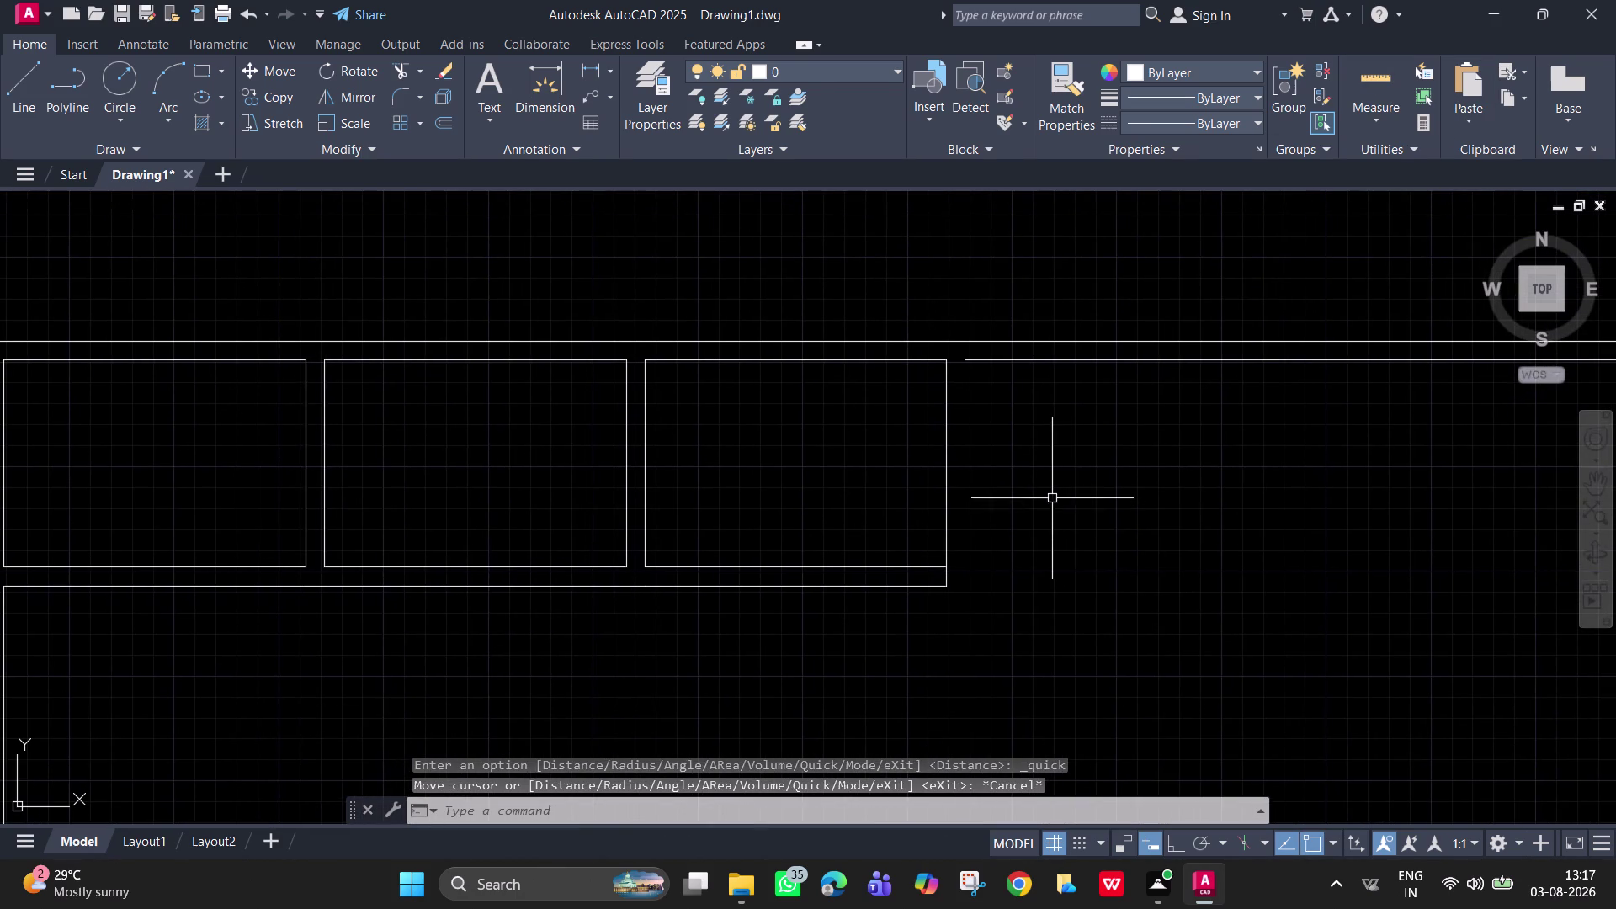
Start the OFFSET command with the O alias.
key(space)
text(o)
key(space)
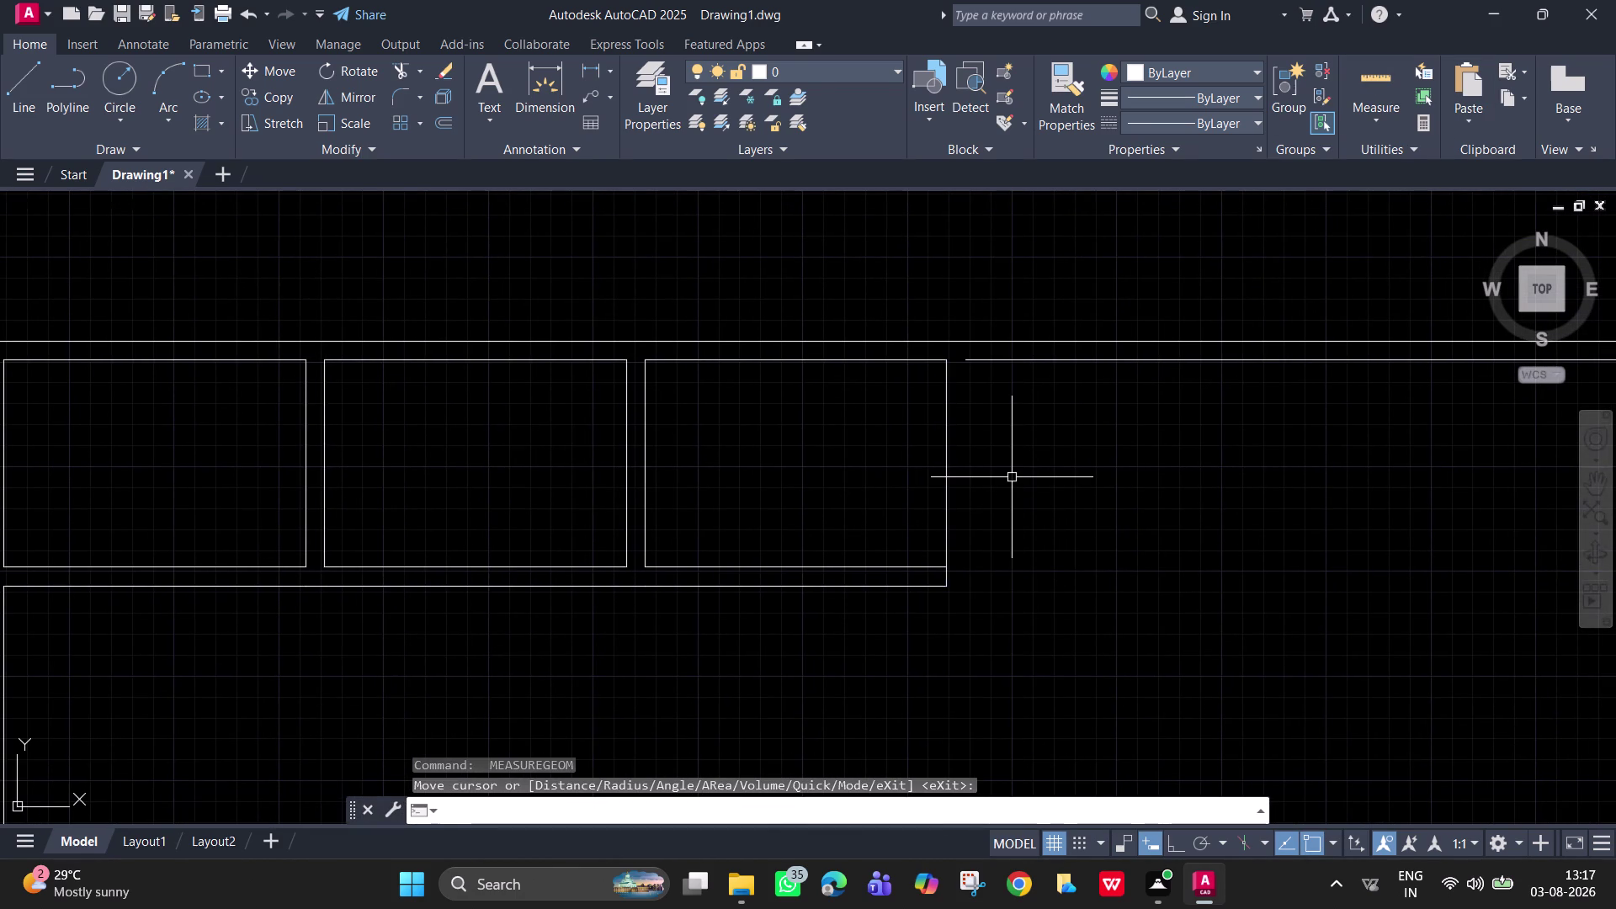
Offset the third room's right wall line 9 inches to the outer side.
text(o)
key(space)
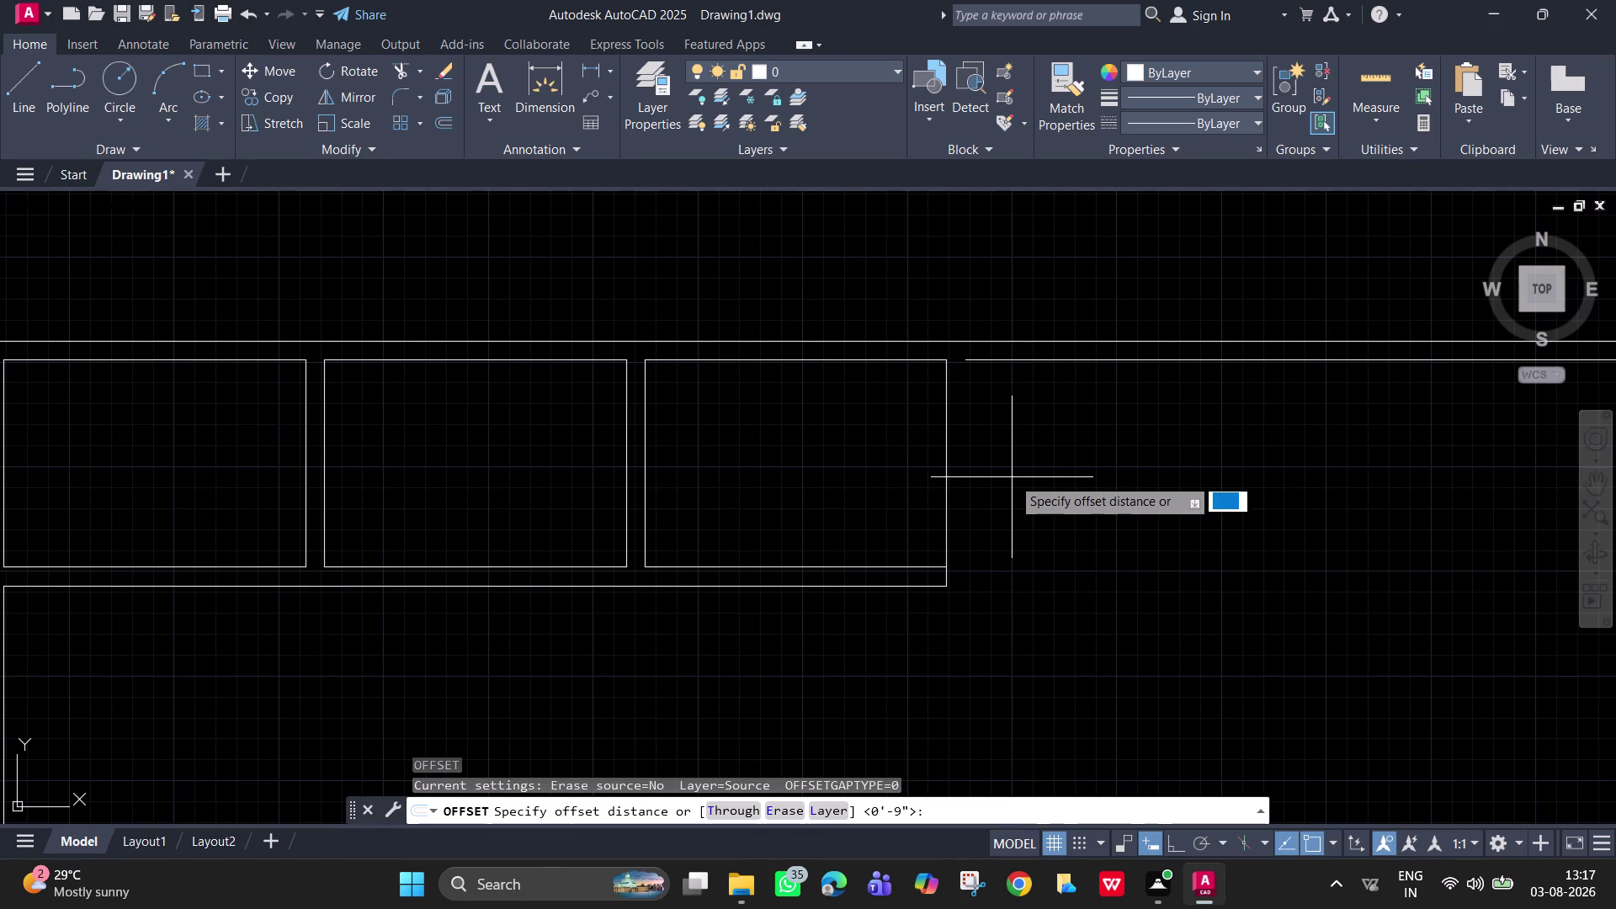
key(9)
key(Return)
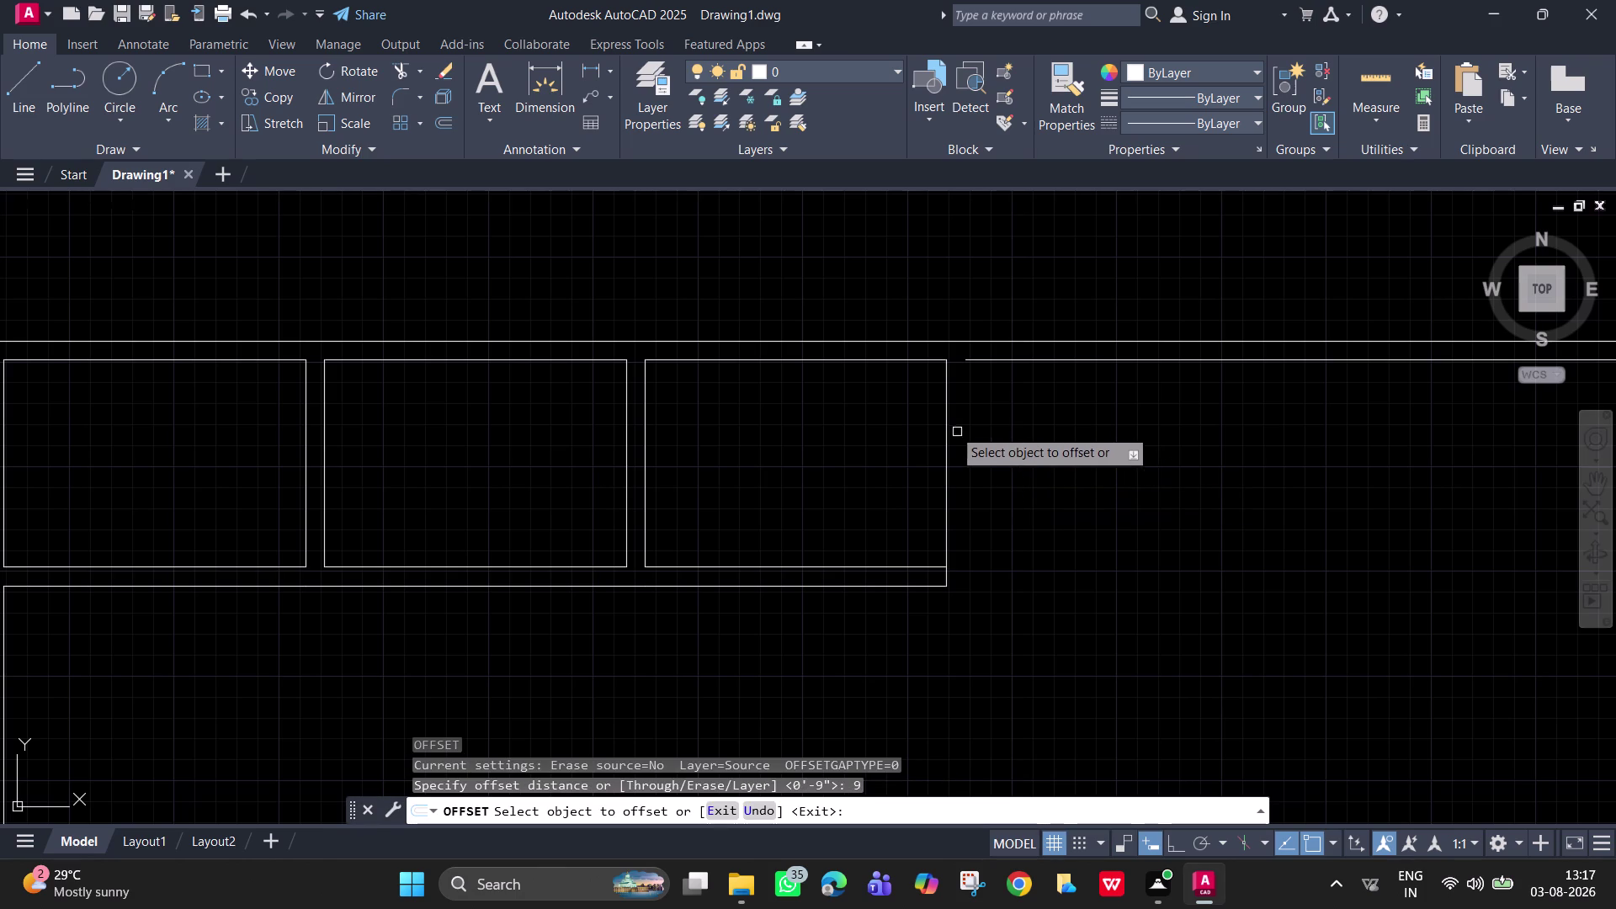
click(944, 423)
click(1011, 438)
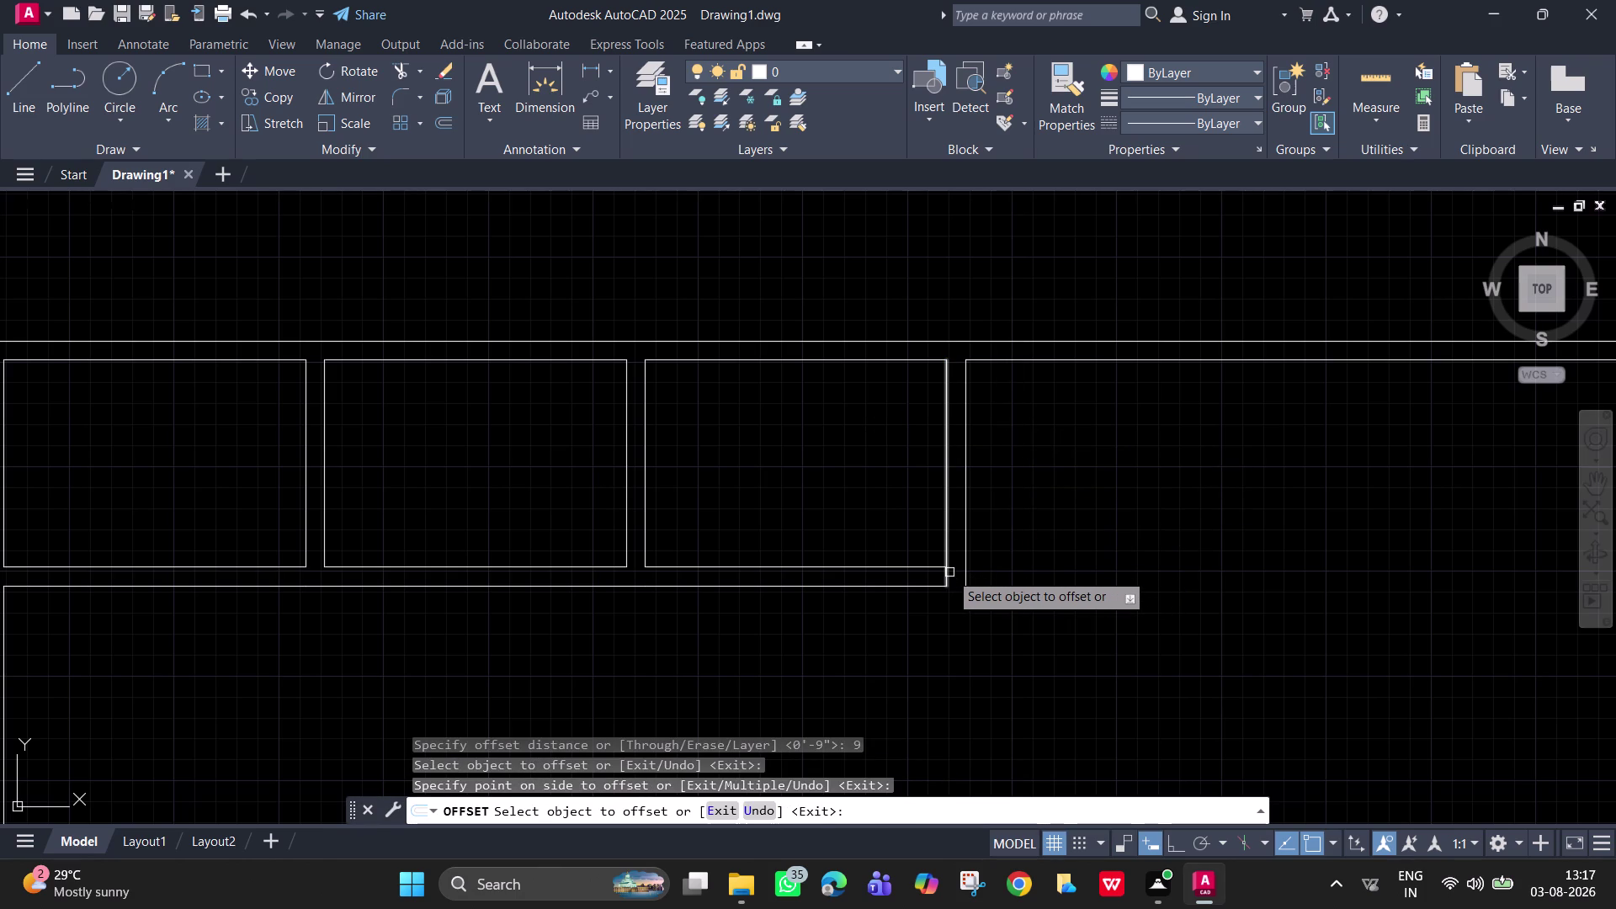
text(ex)
key(space)
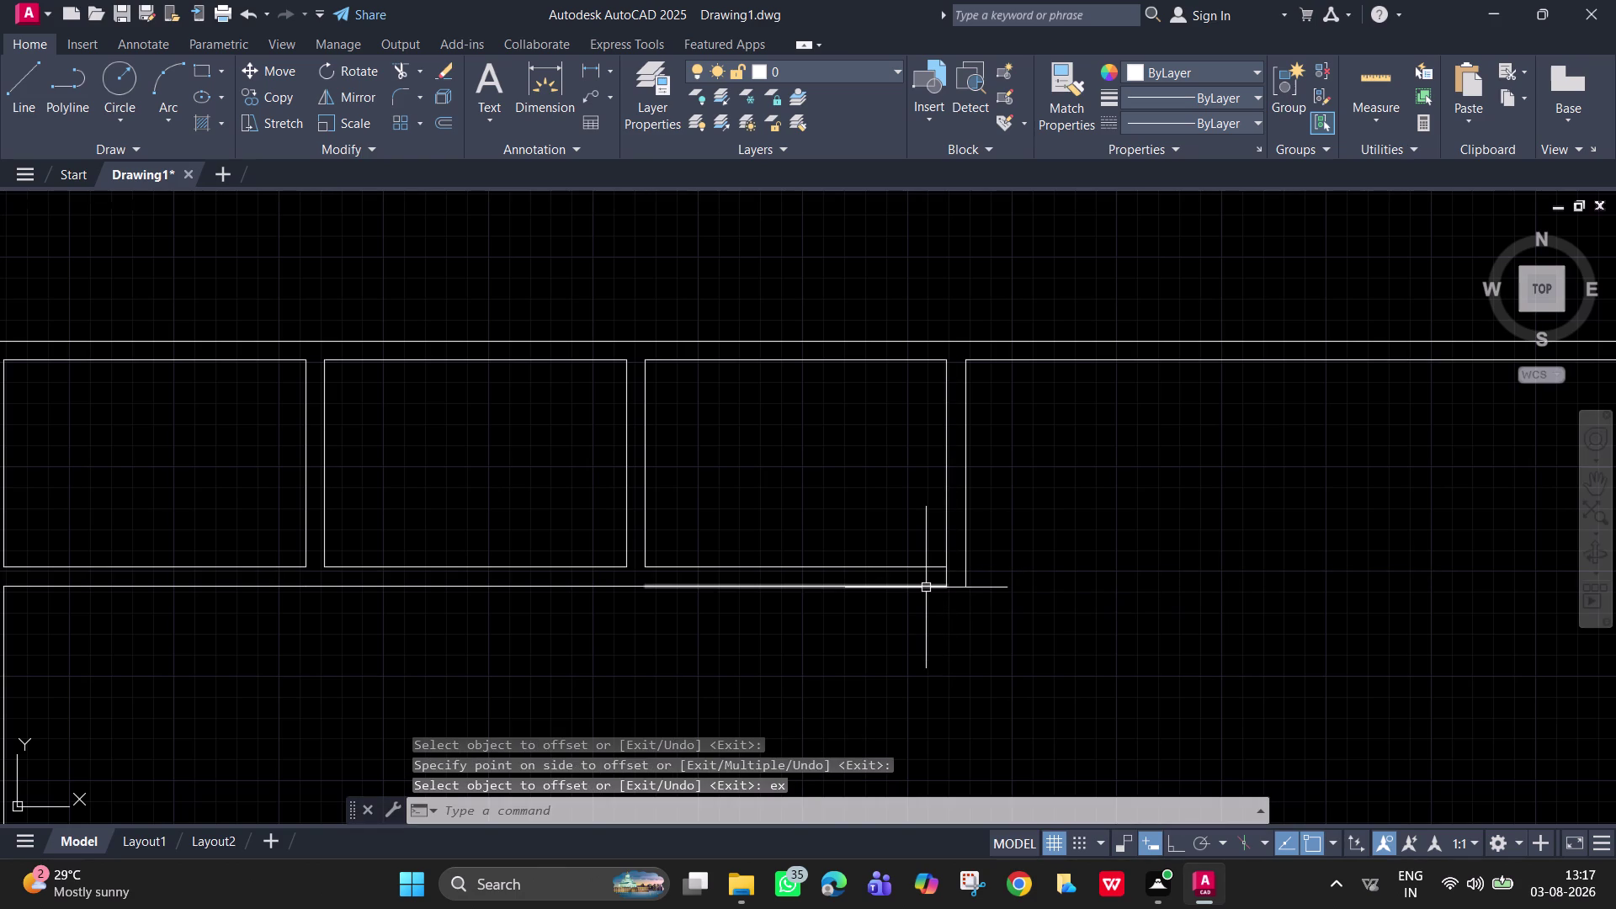
key(Escape)
Extend the offset wall line down to the corridor wall.
text(ex)
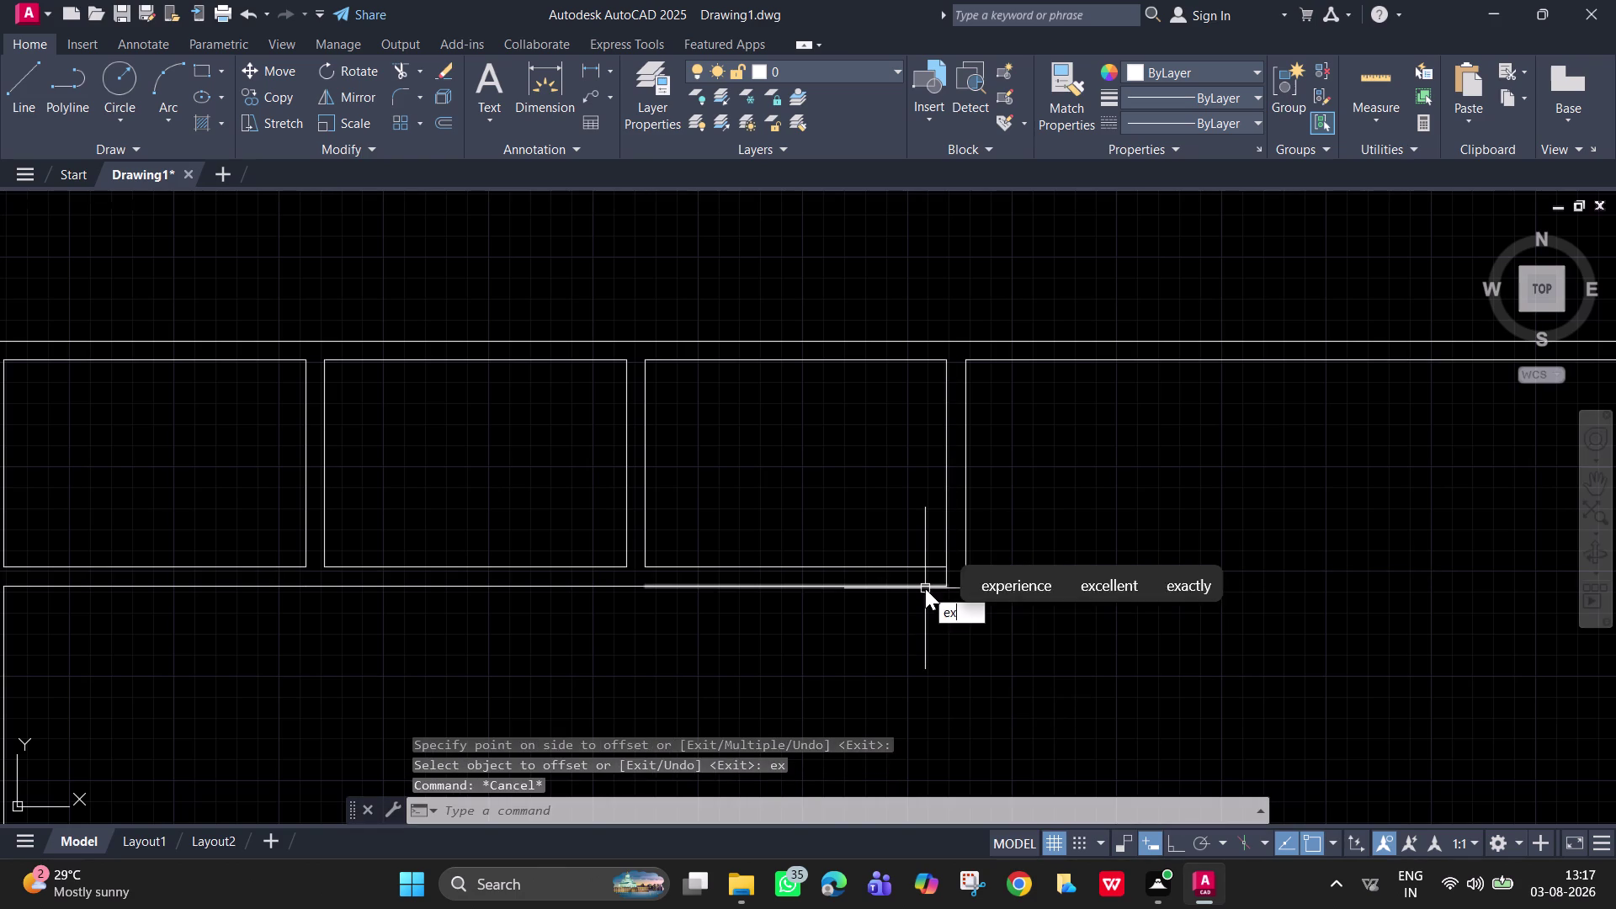
key(space)
click(925, 588)
key(Escape)
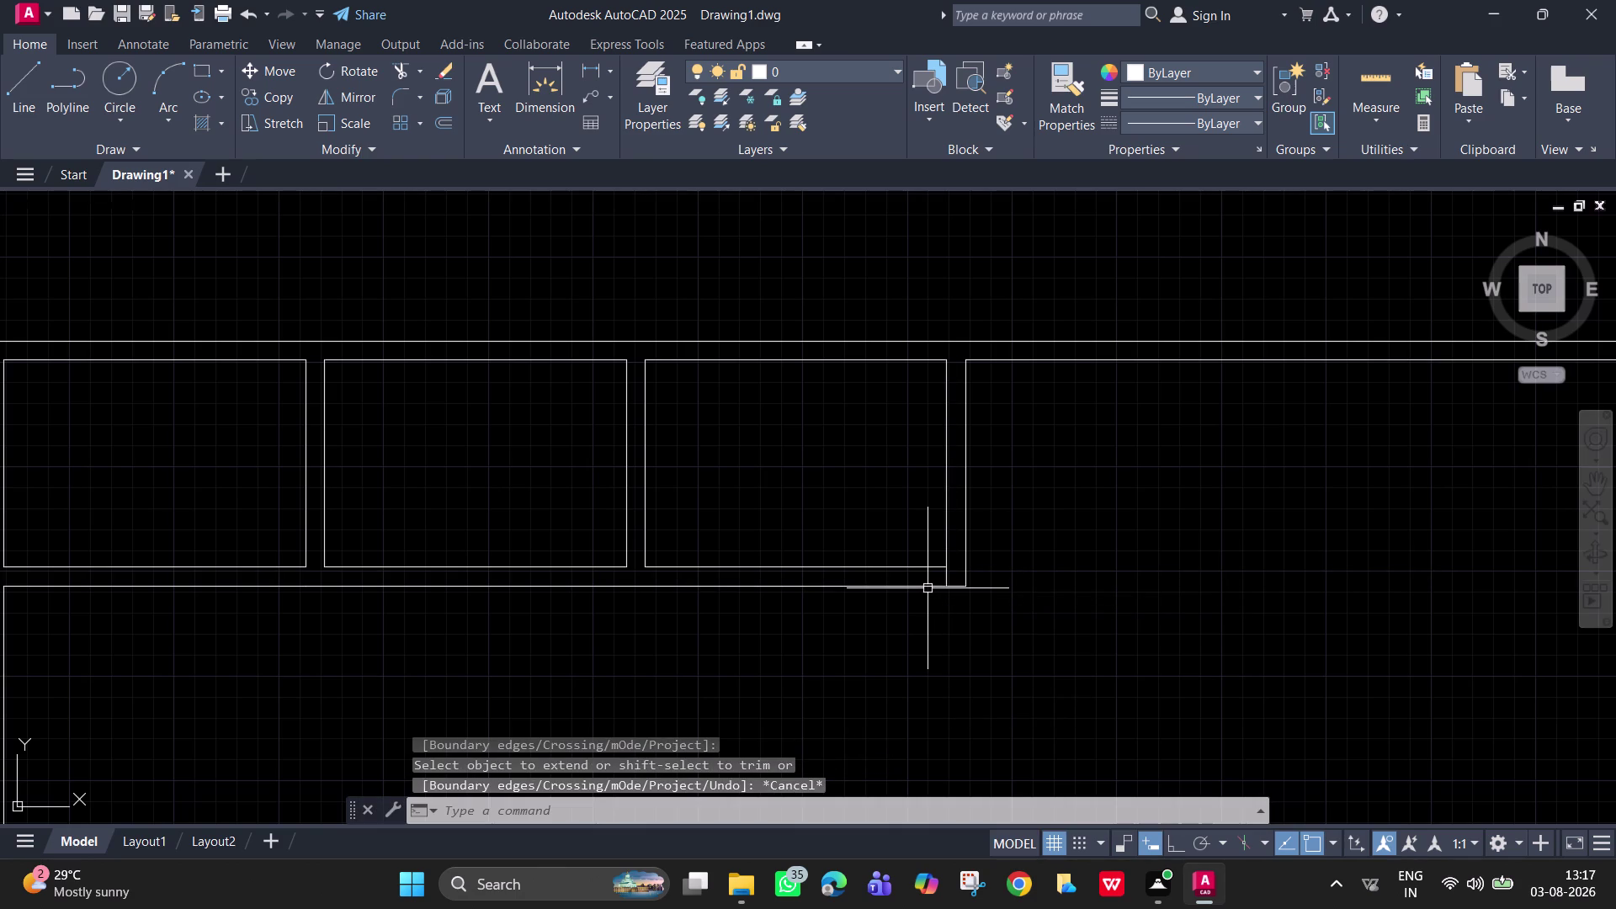
Fence-trim the excess corner line, then bring the corridor into view.
text(tr)
key(space)
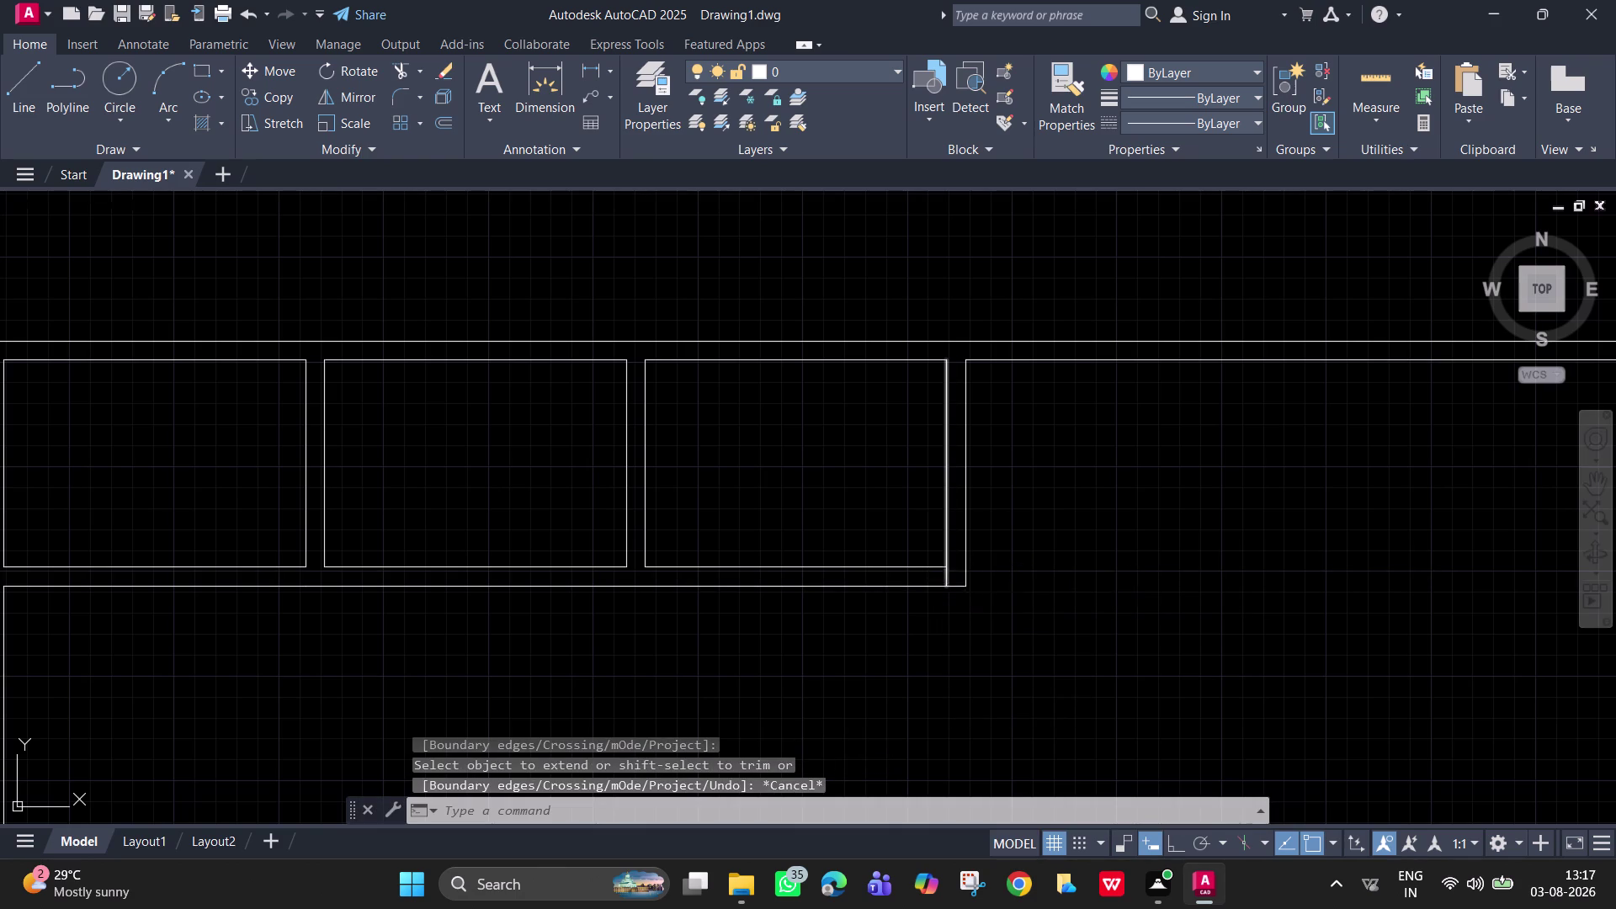
scroll(up, 3)
drag(924, 580, 910, 581)
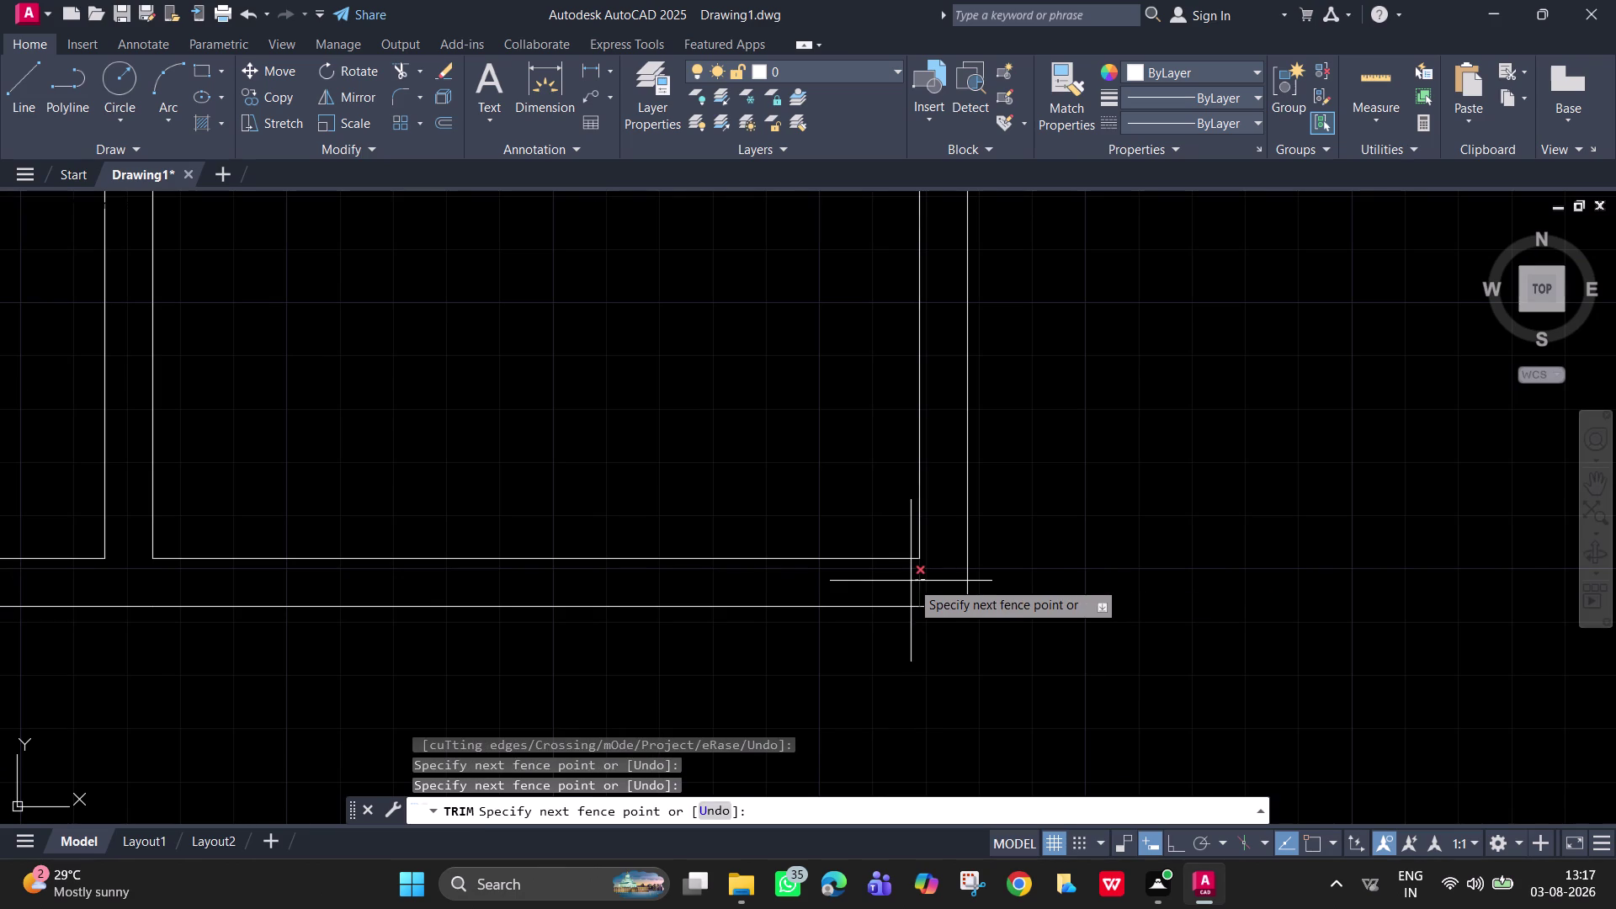
click(910, 581)
scroll(down, 3)
middle_drag(929, 609, 1146, 551)
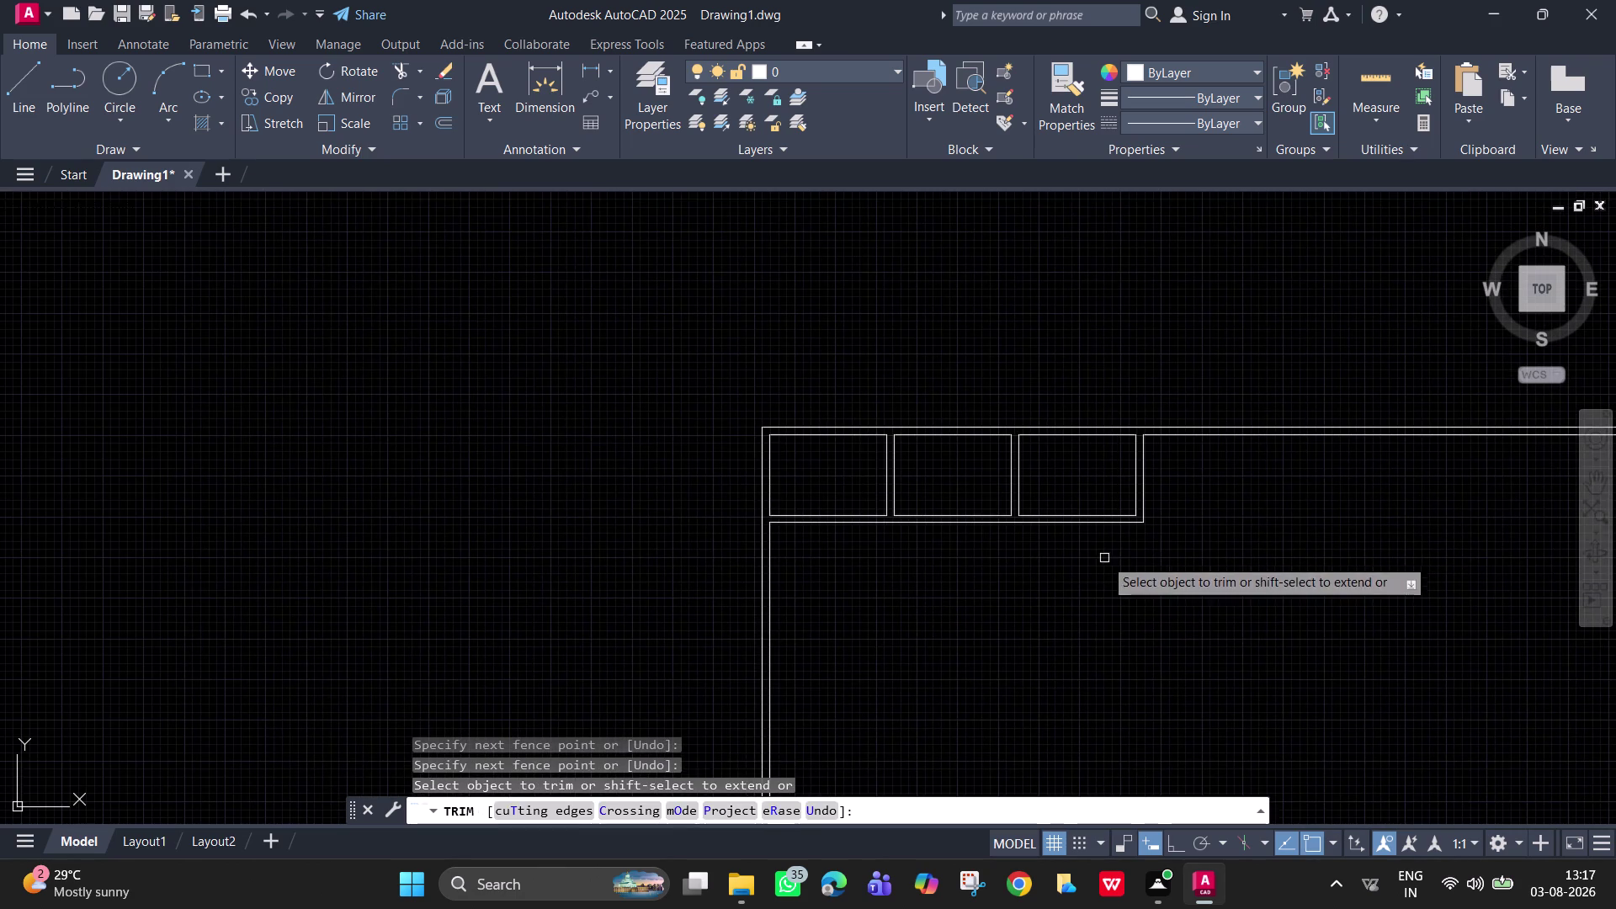
key(Escape)
scroll(up, 3)
middle_drag(803, 575, 799, 459)
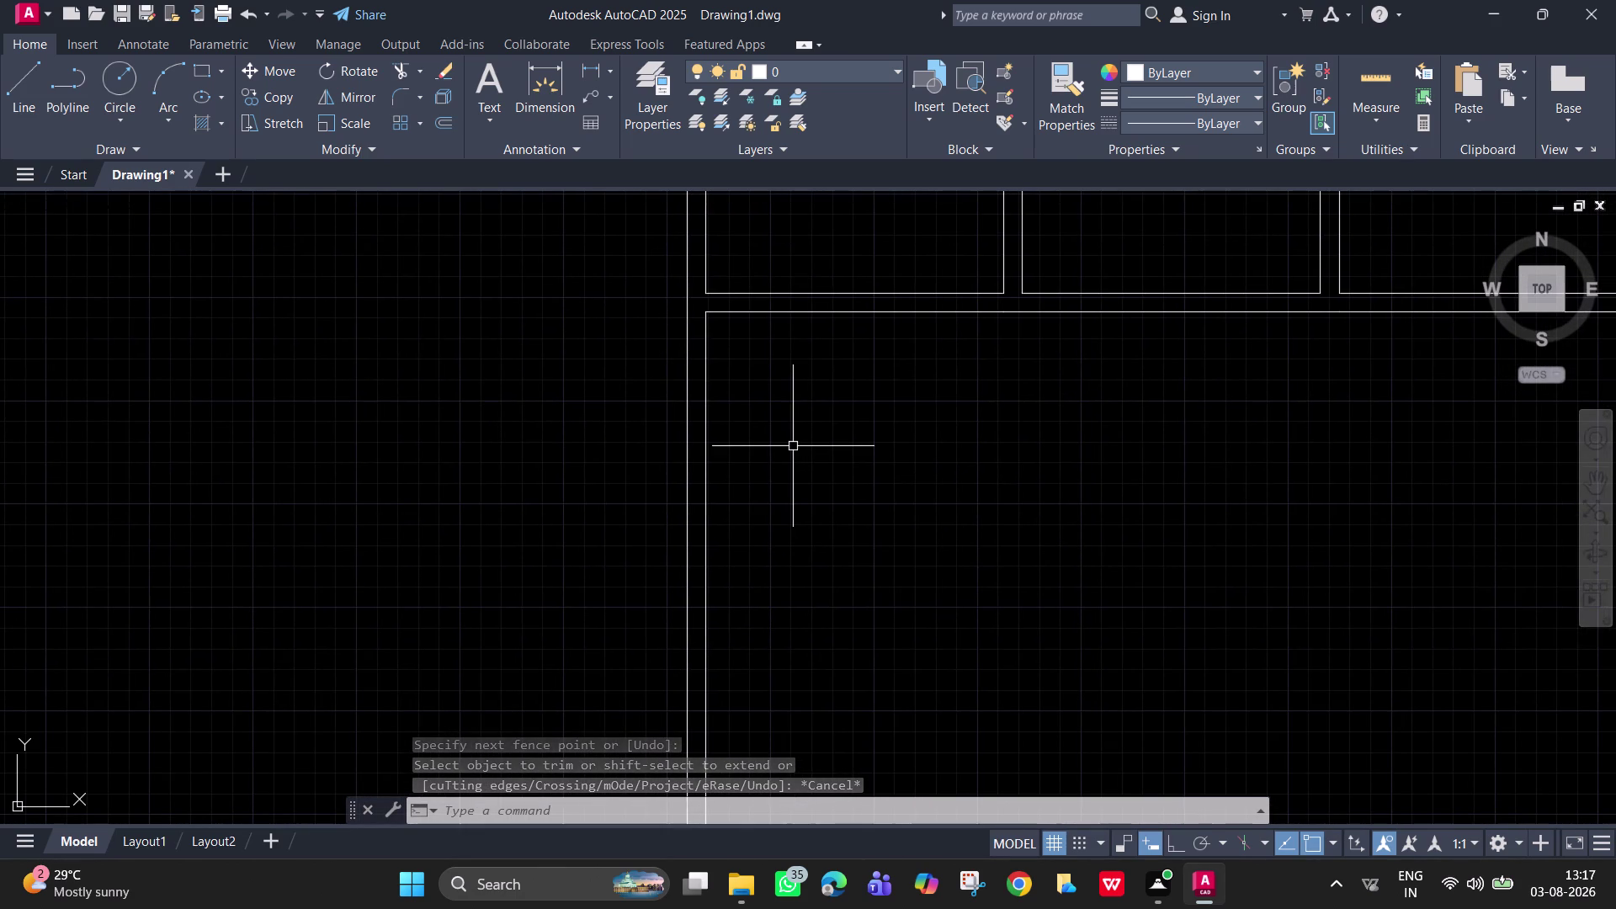
Start a line at a point tracked 12'3" from the outer wall corner.
key(l)
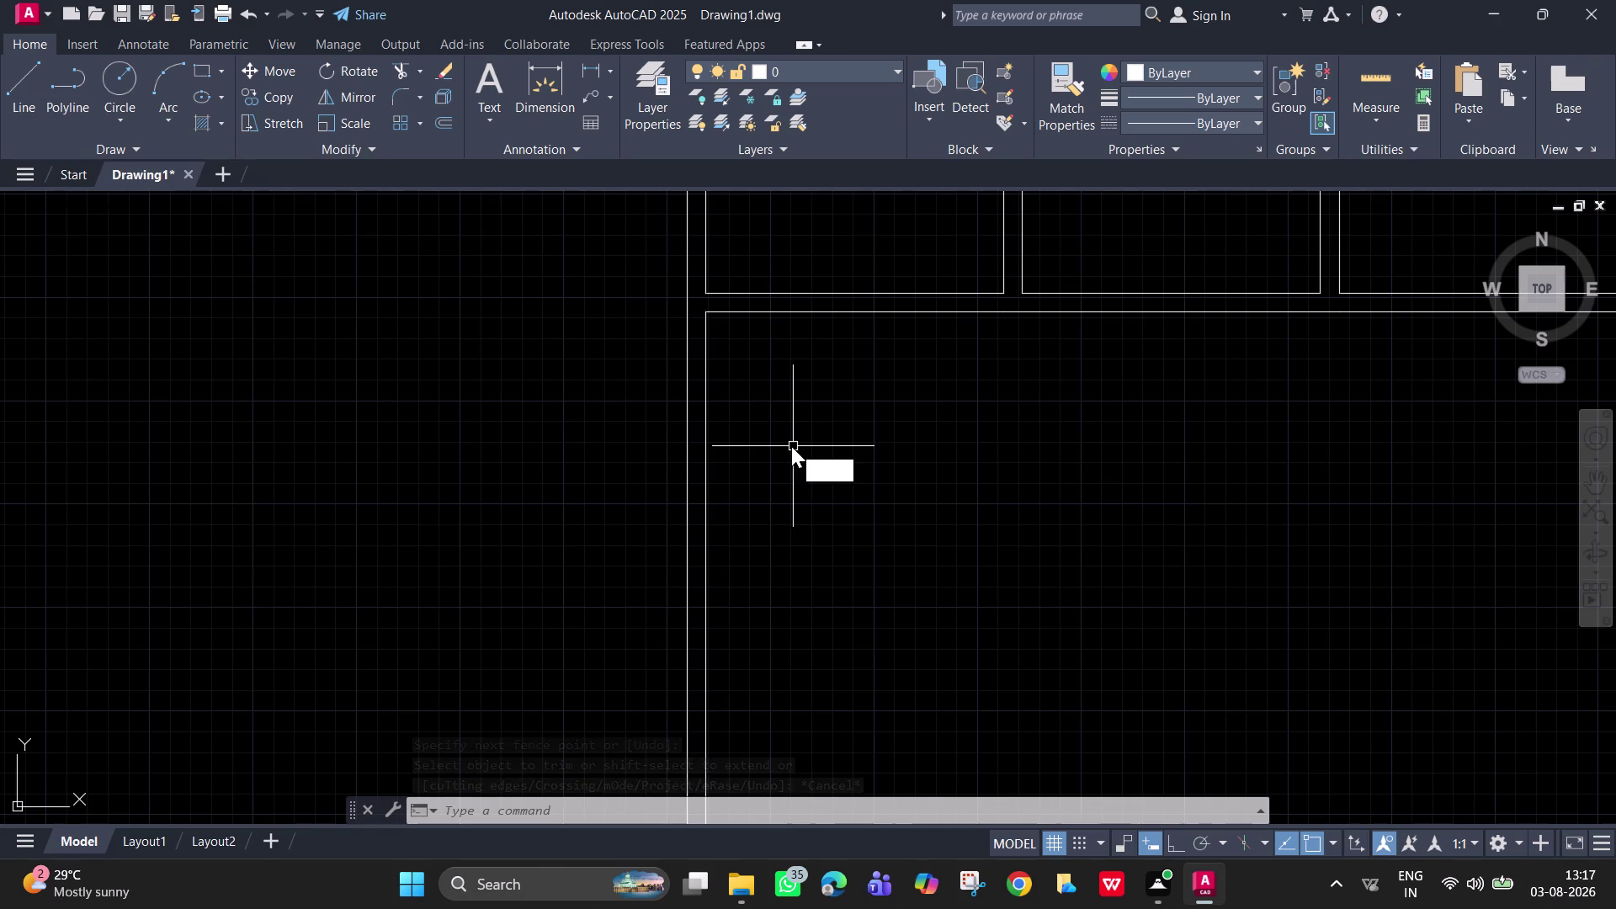
key(Return)
text(t)
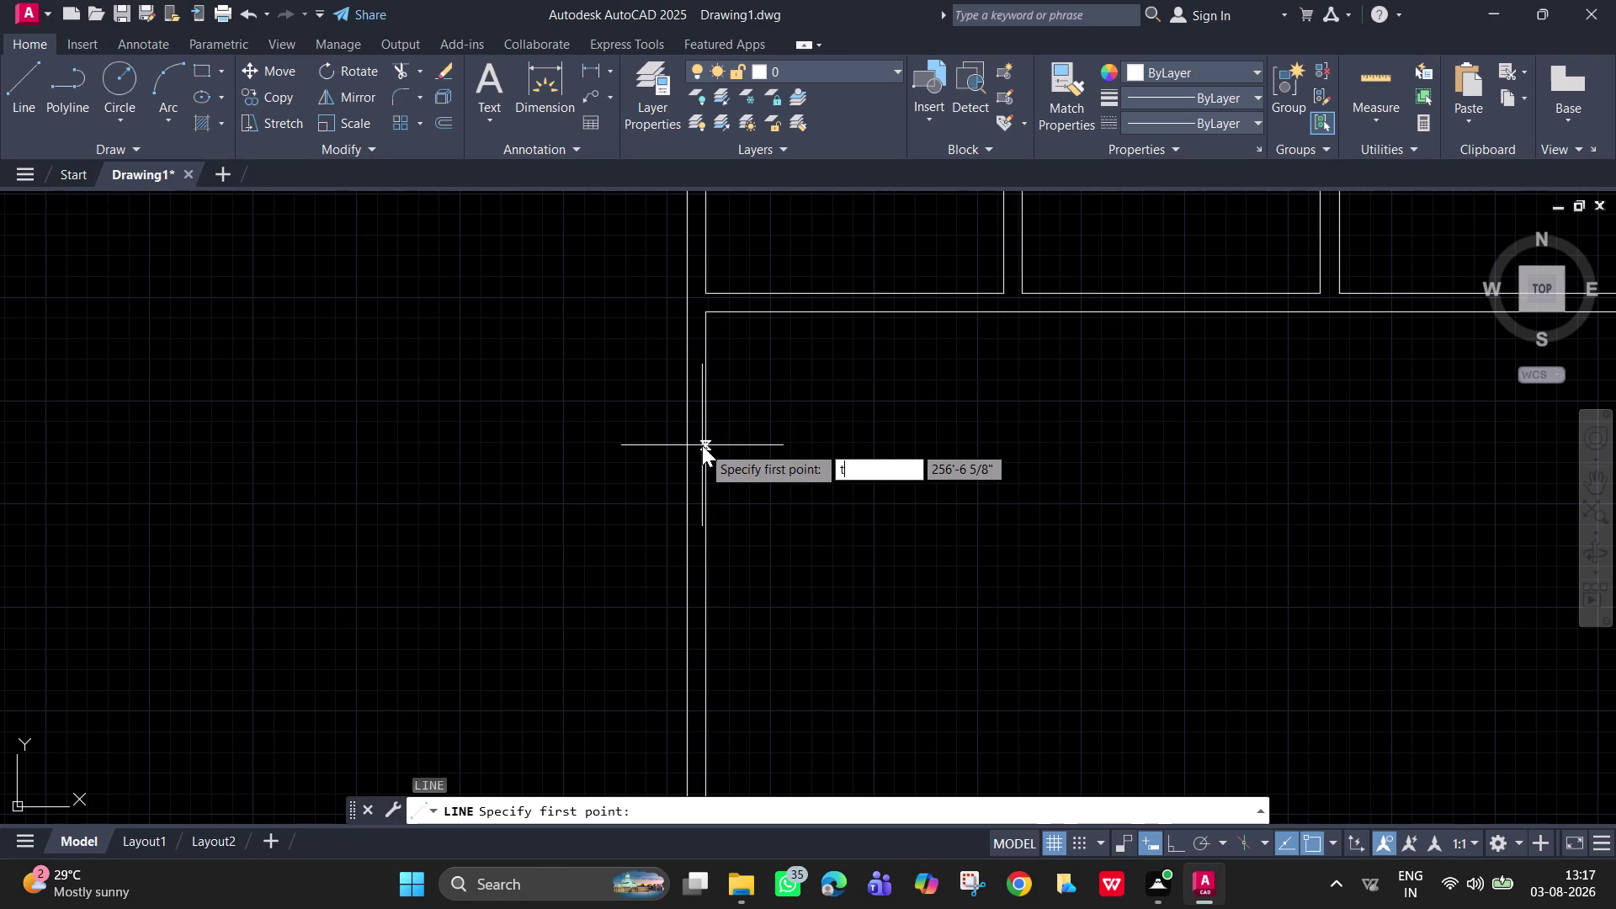
text(k)
key(Return)
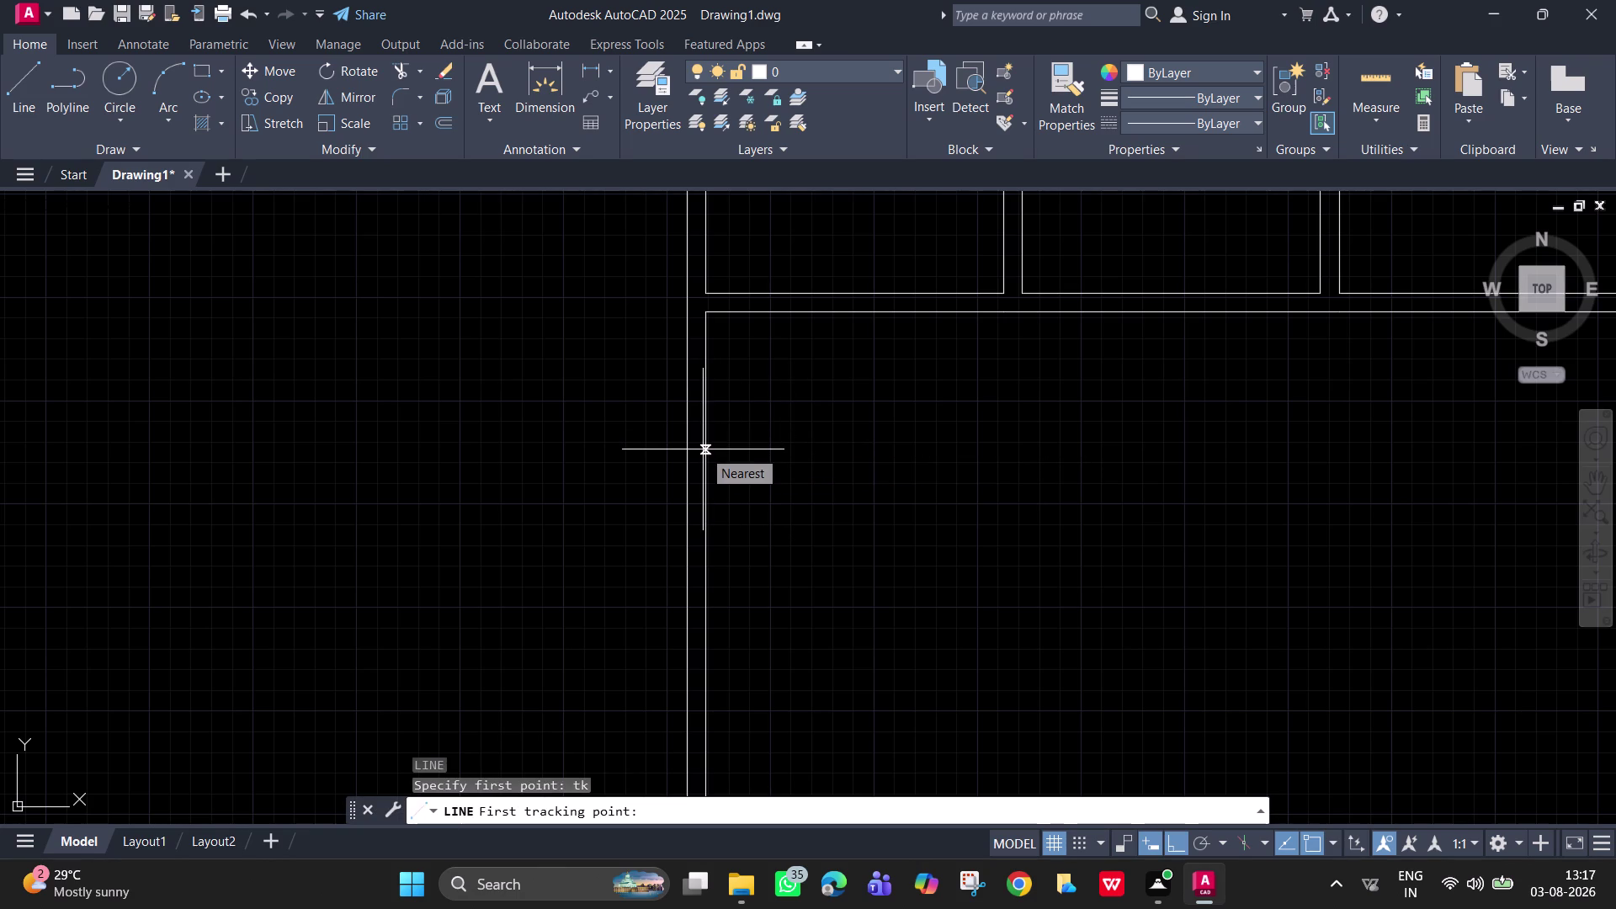
click(703, 450)
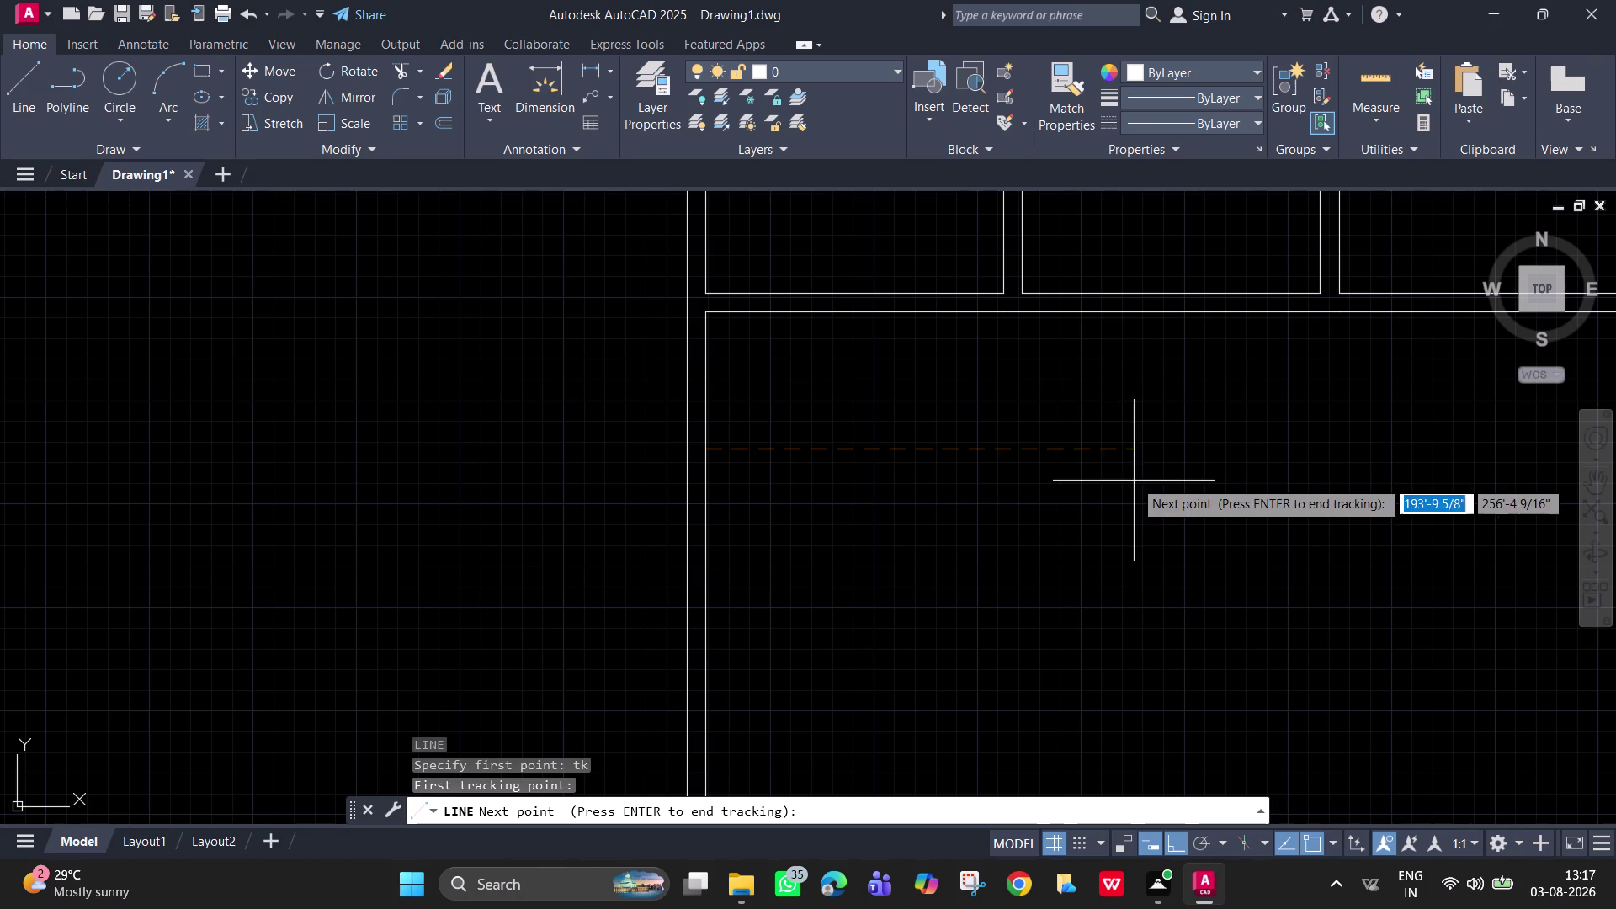
text(12)
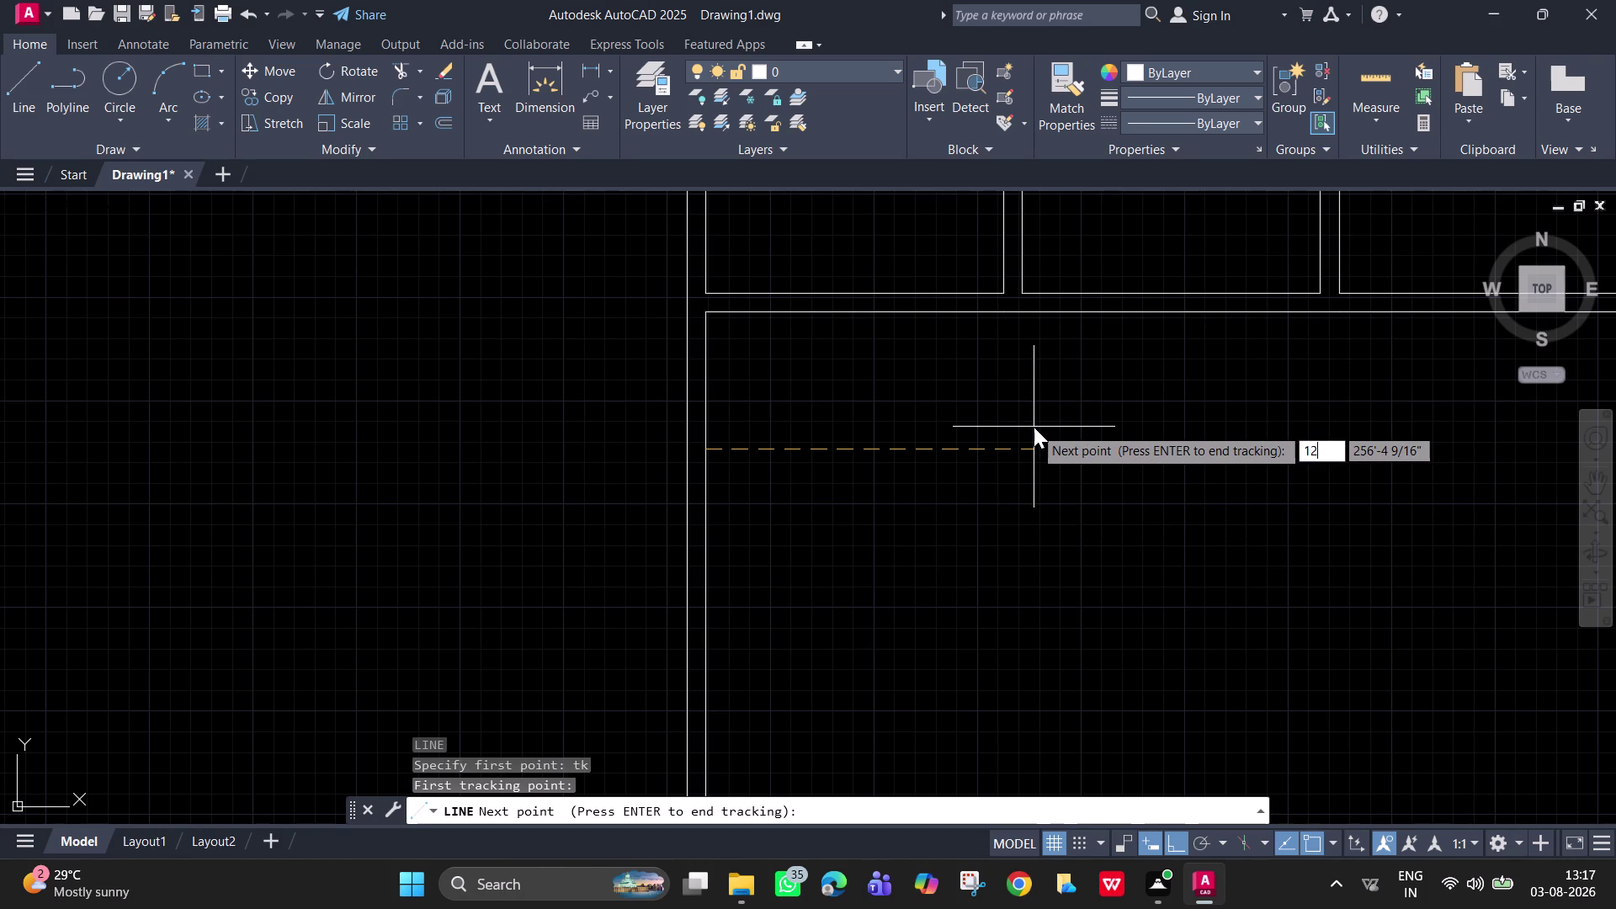
text('3")
key(Return)
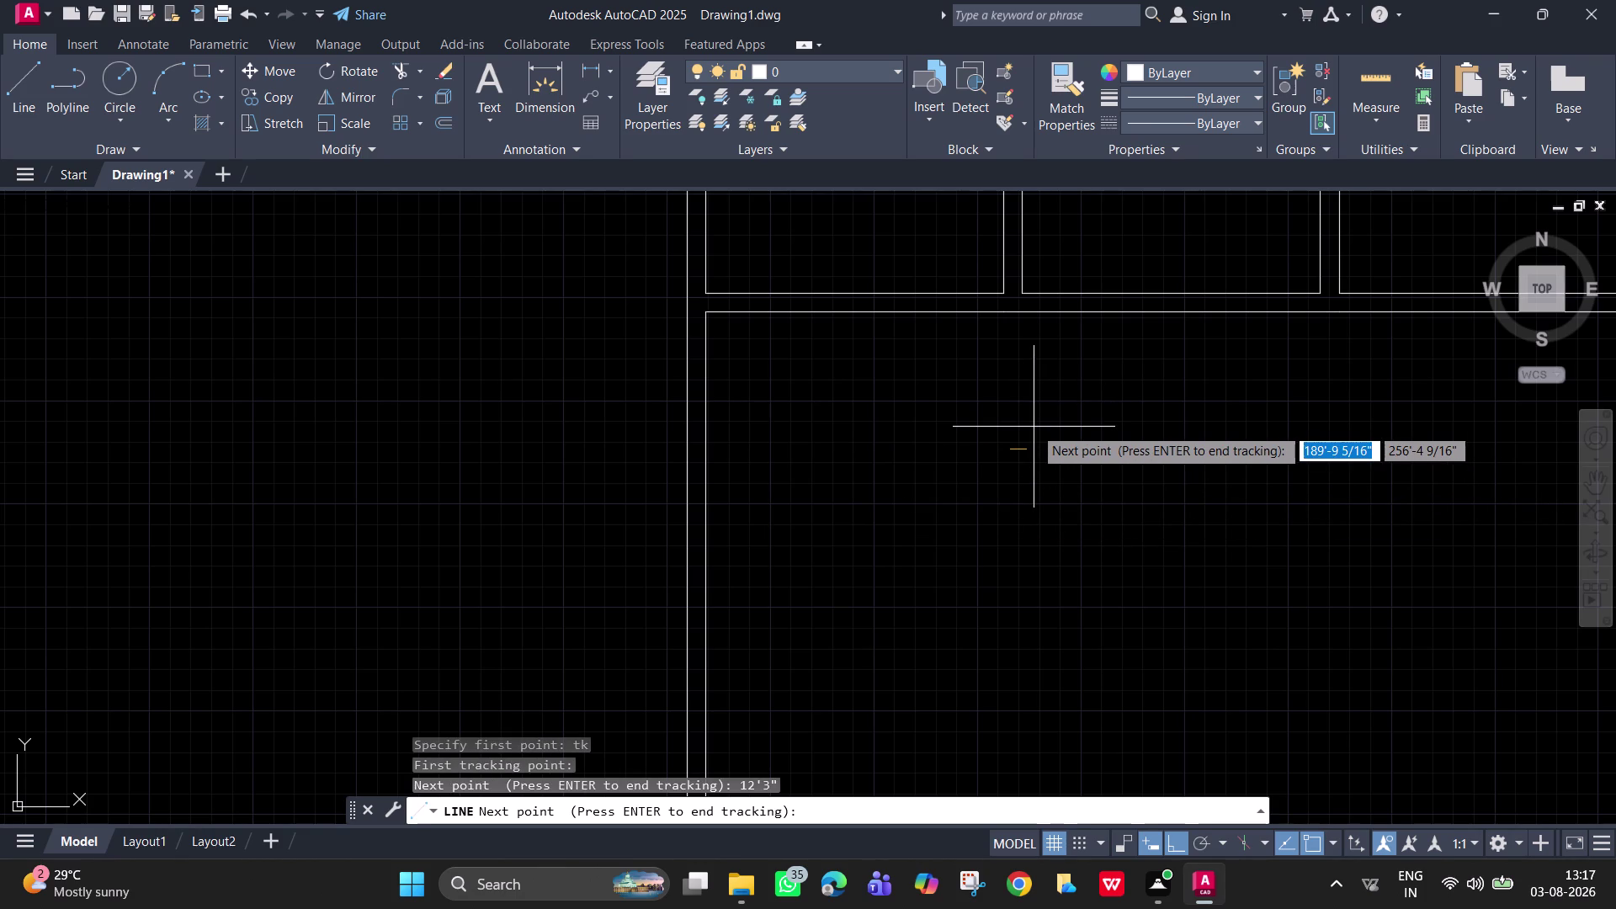
key(Return)
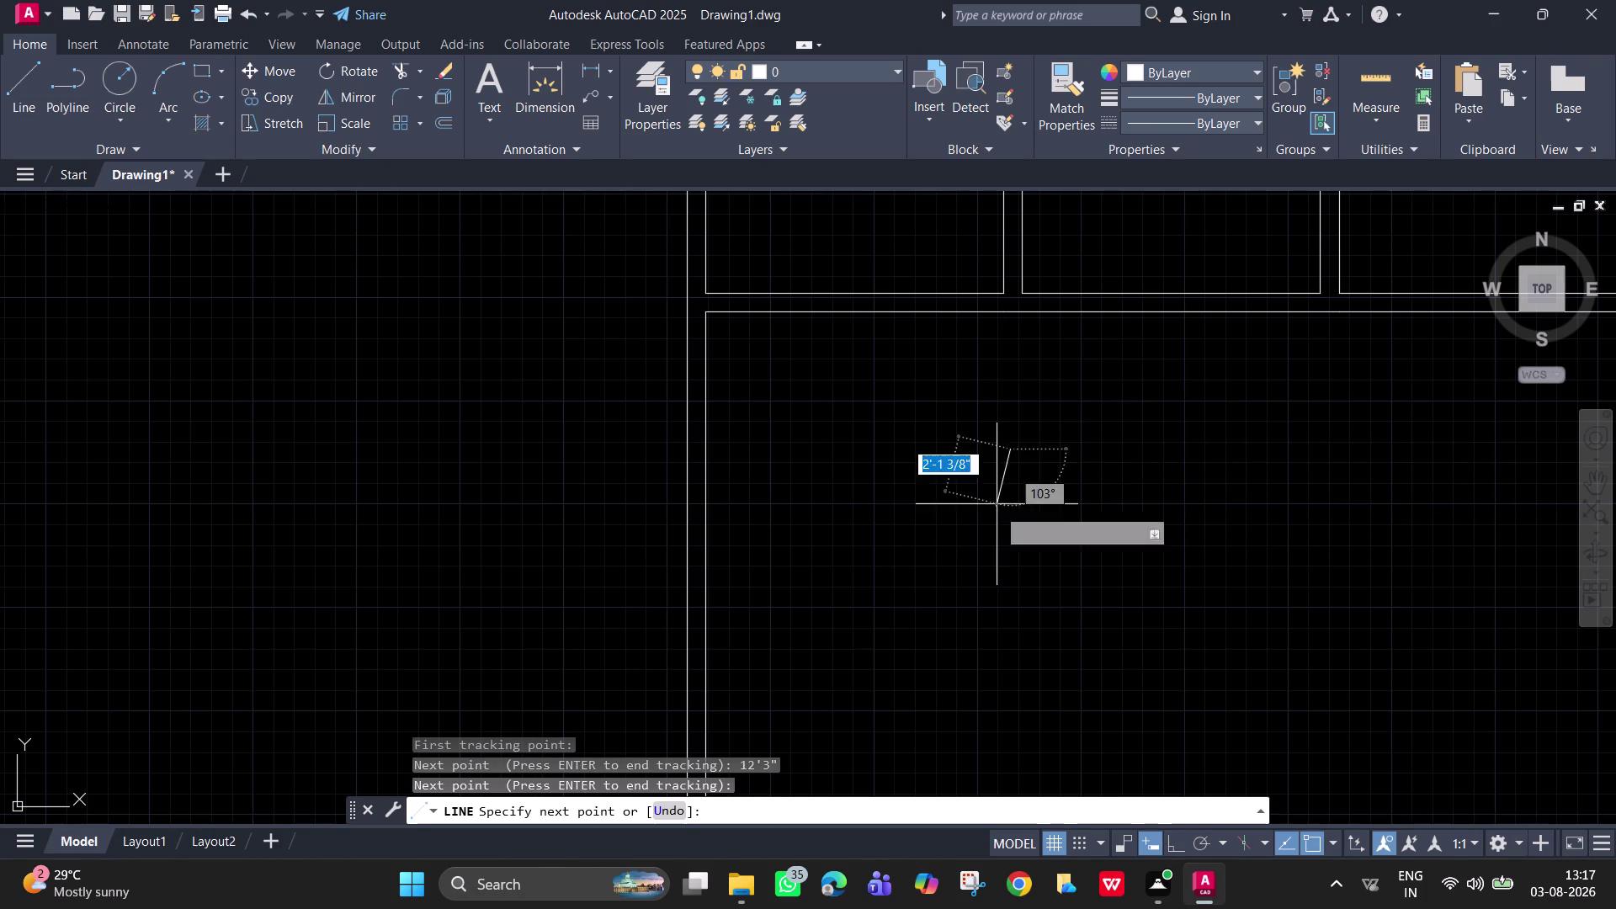
Draw the wall line straight down with Ortho on.
key(F8)
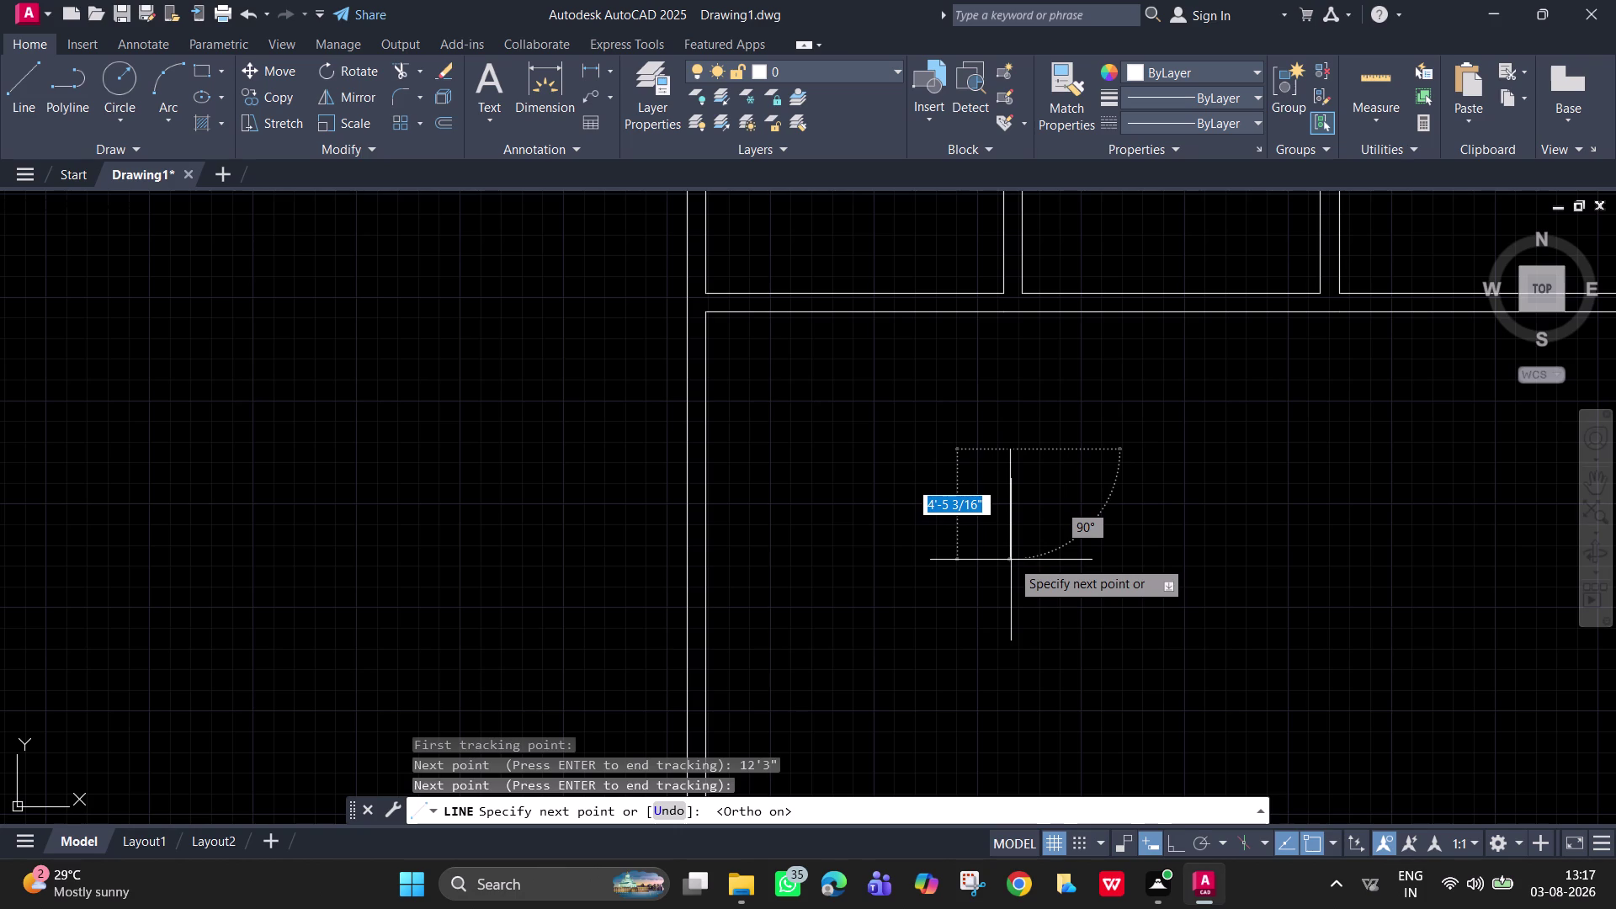
click(1008, 685)
key(space)
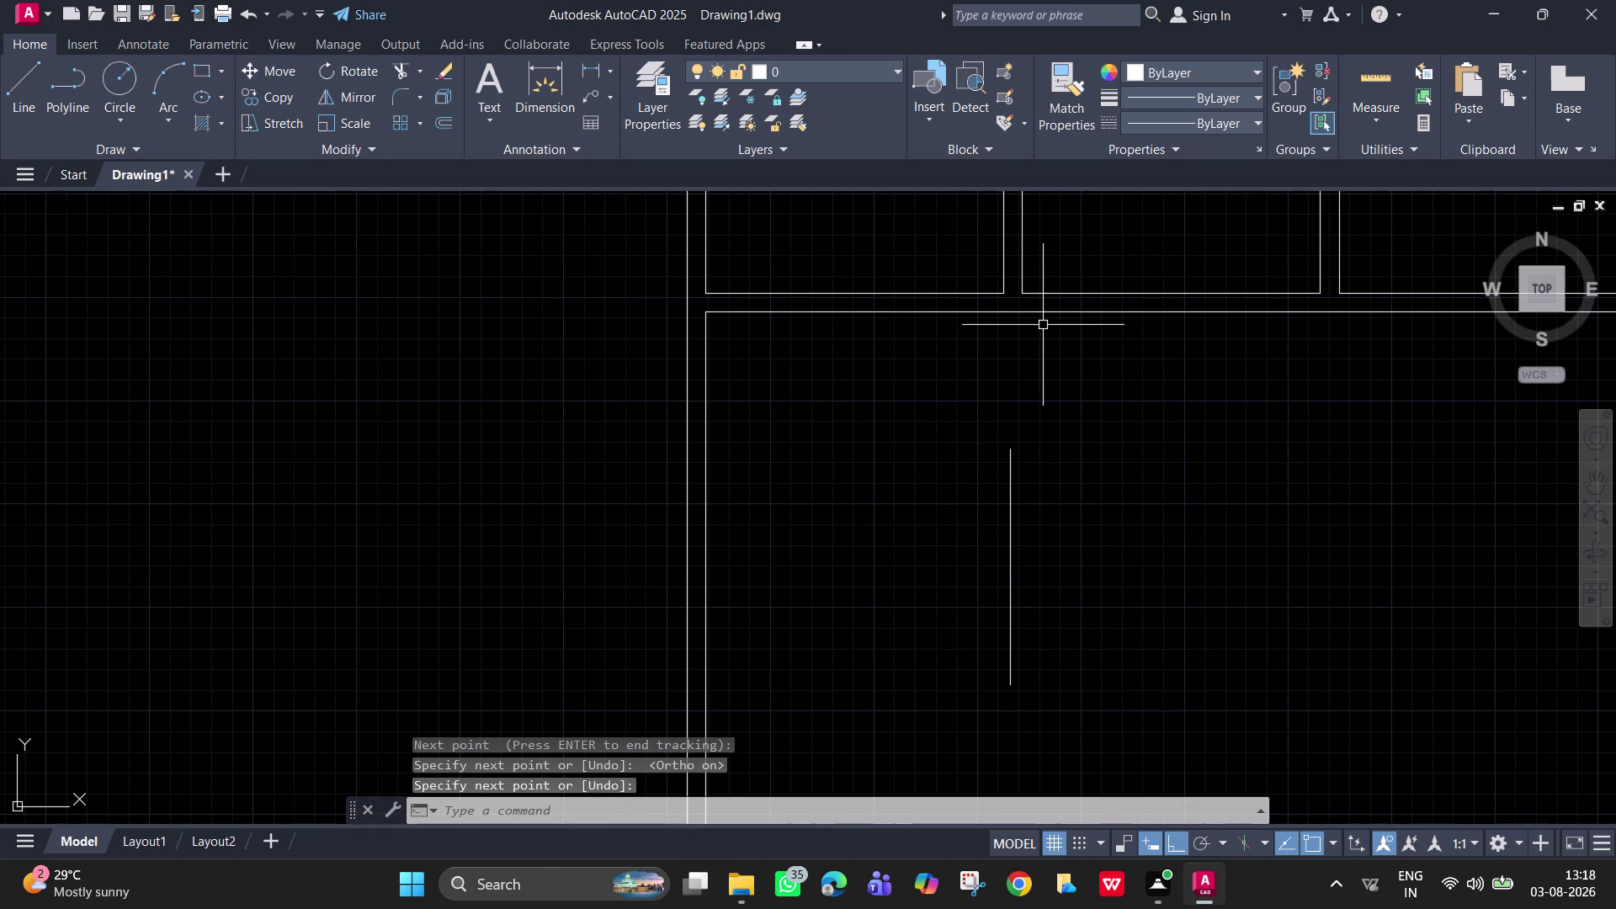
Draw a horizontal wall line starting 4'9" below the outer wall corner and running right.
key(l)
key(Return)
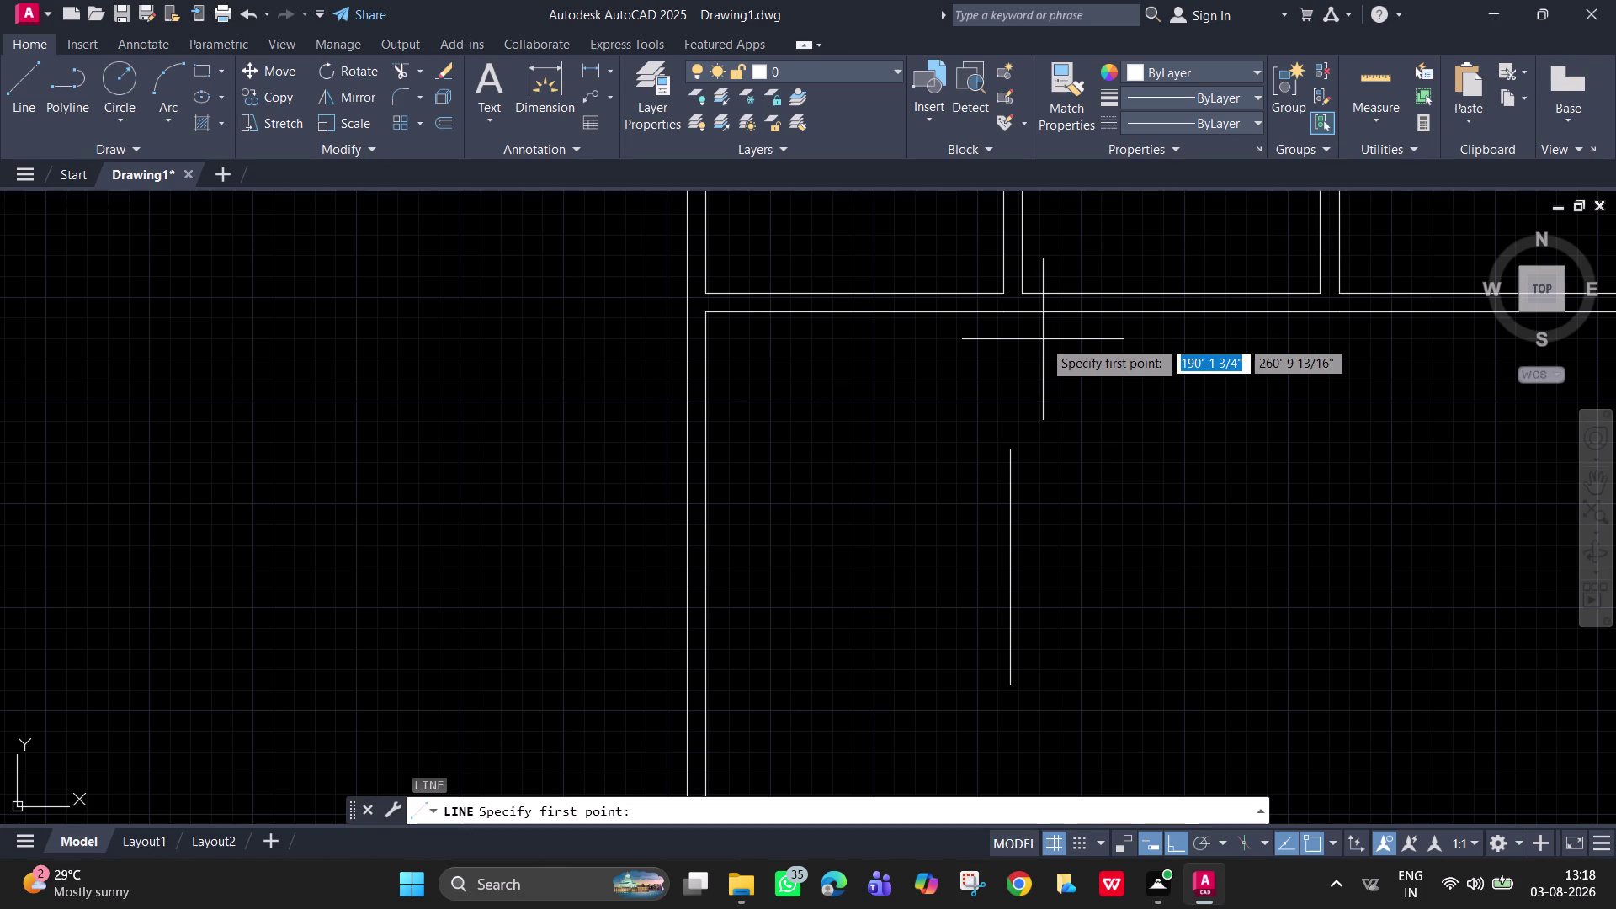
text(tk)
key(space)
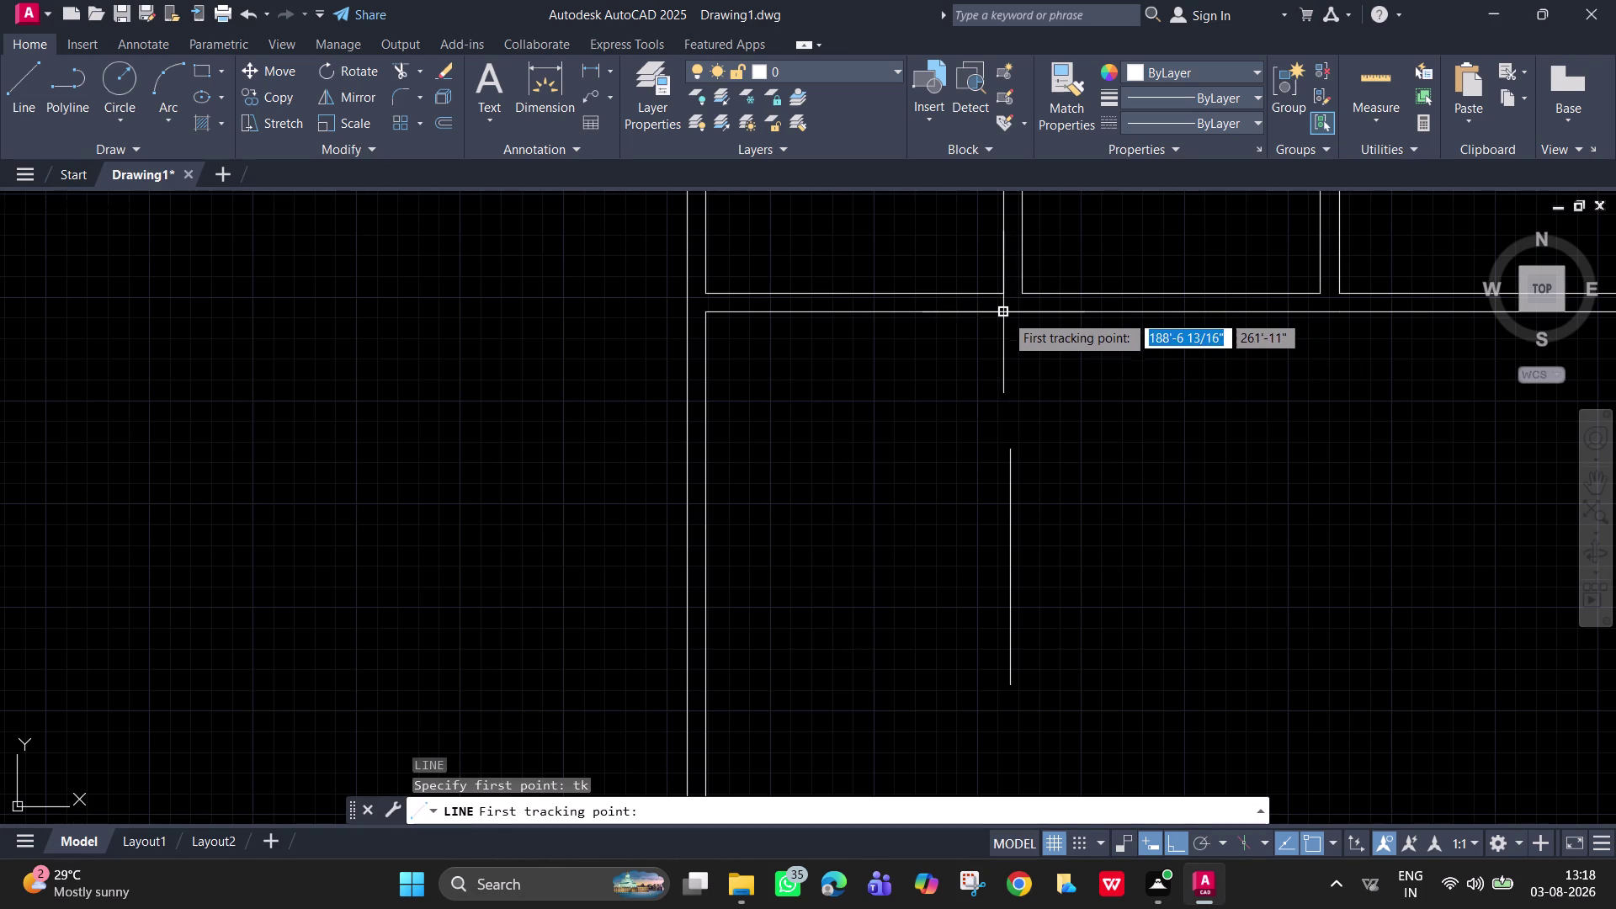
click(1005, 312)
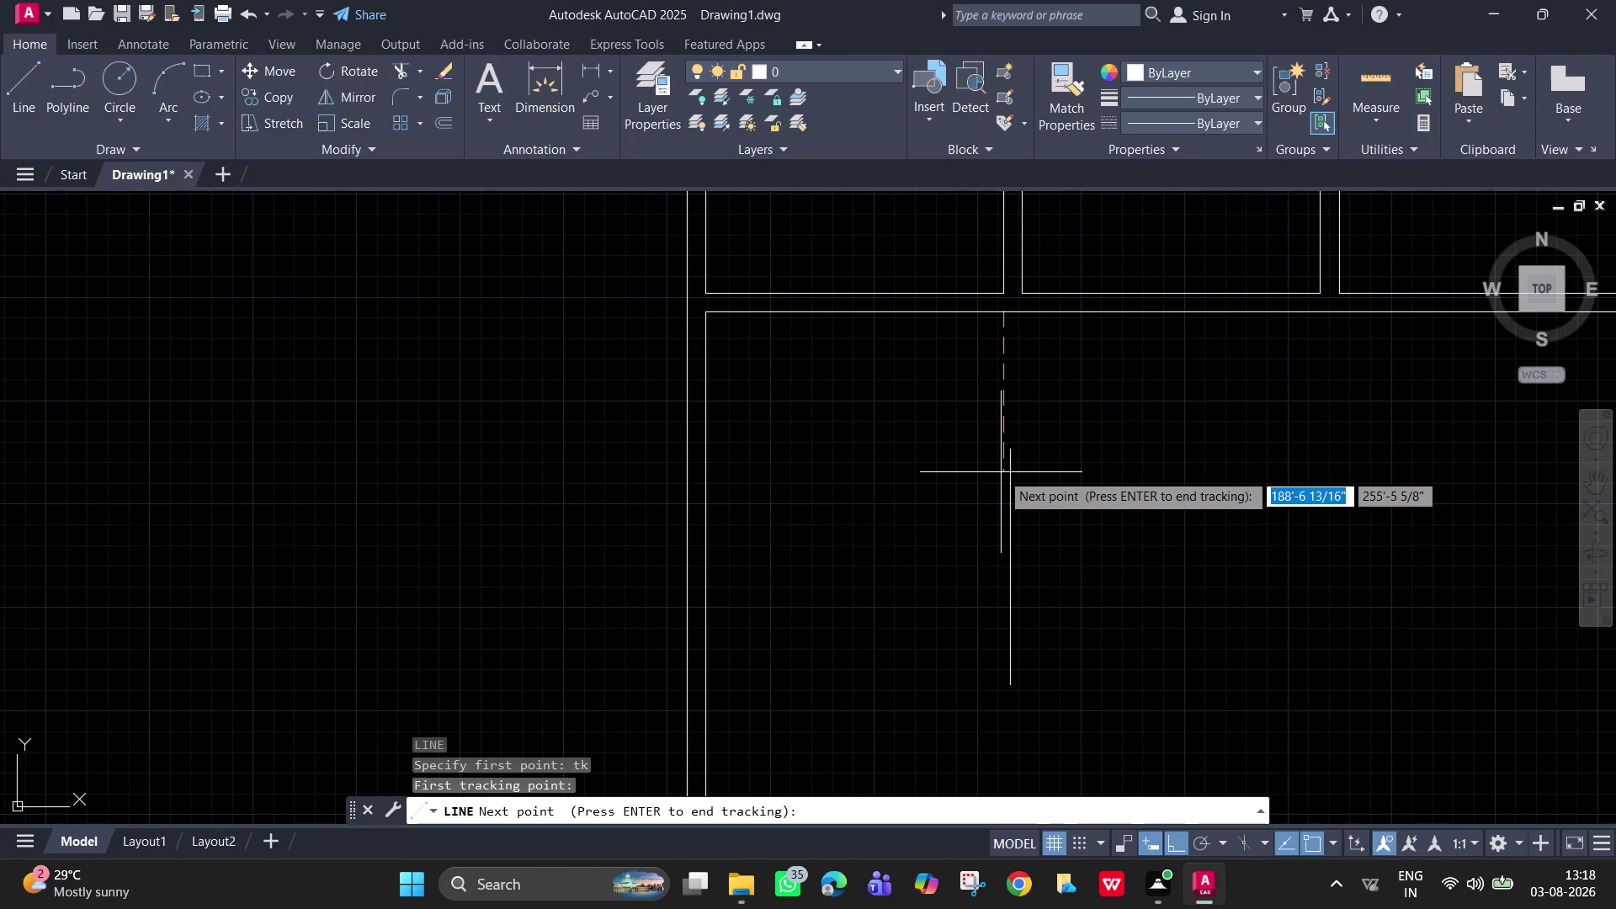
text(4')
text(9)
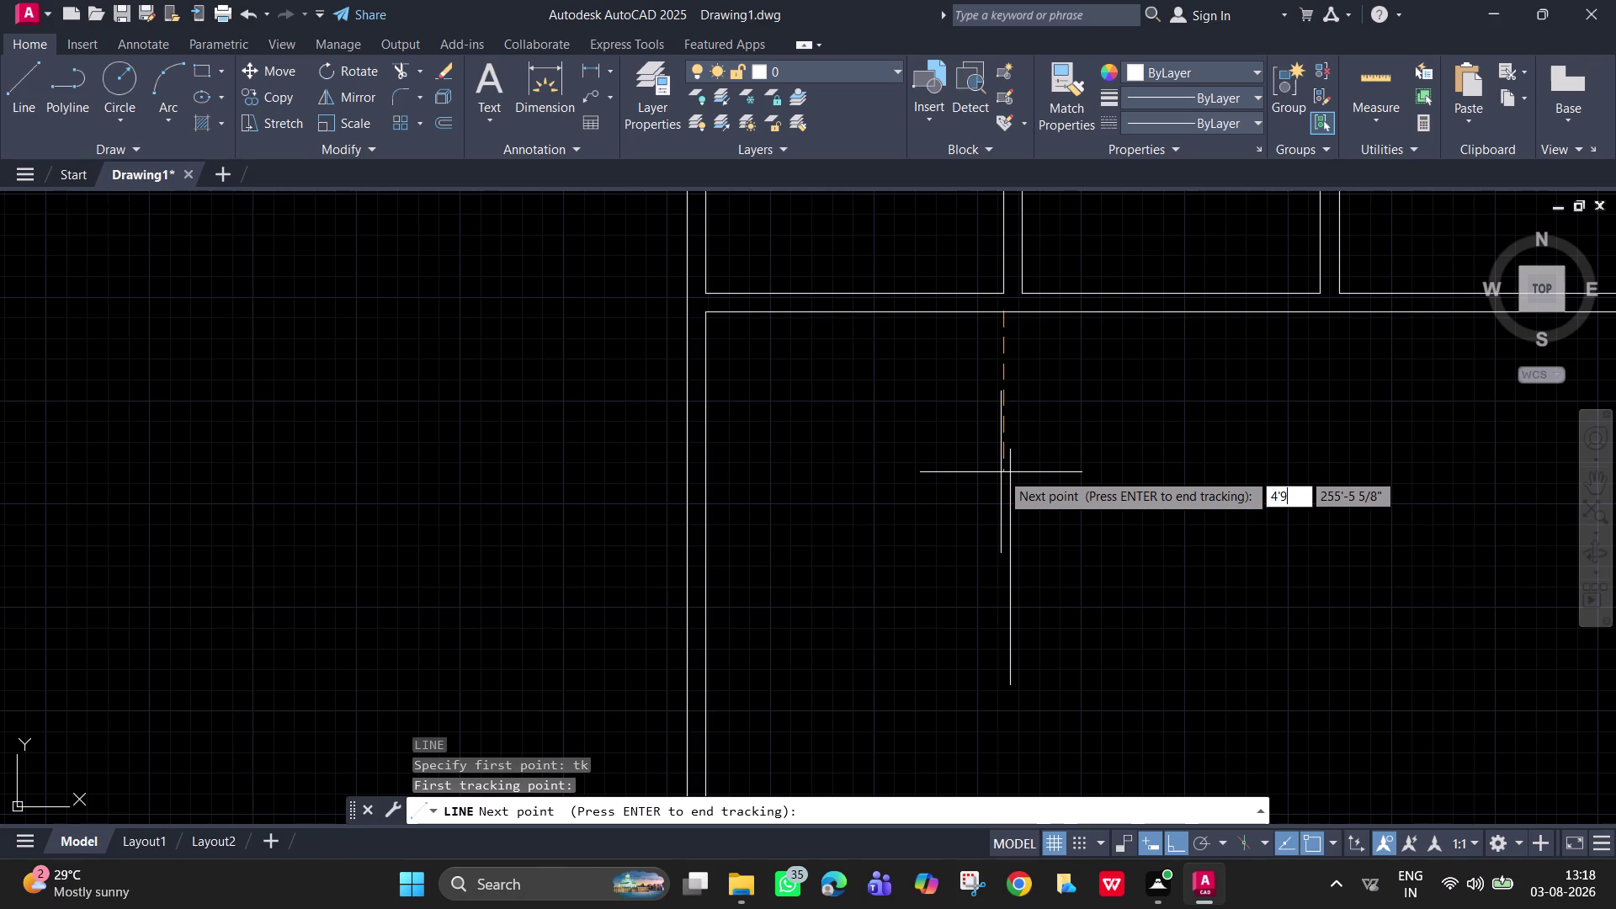
text(")
key(Return)
key(Return)
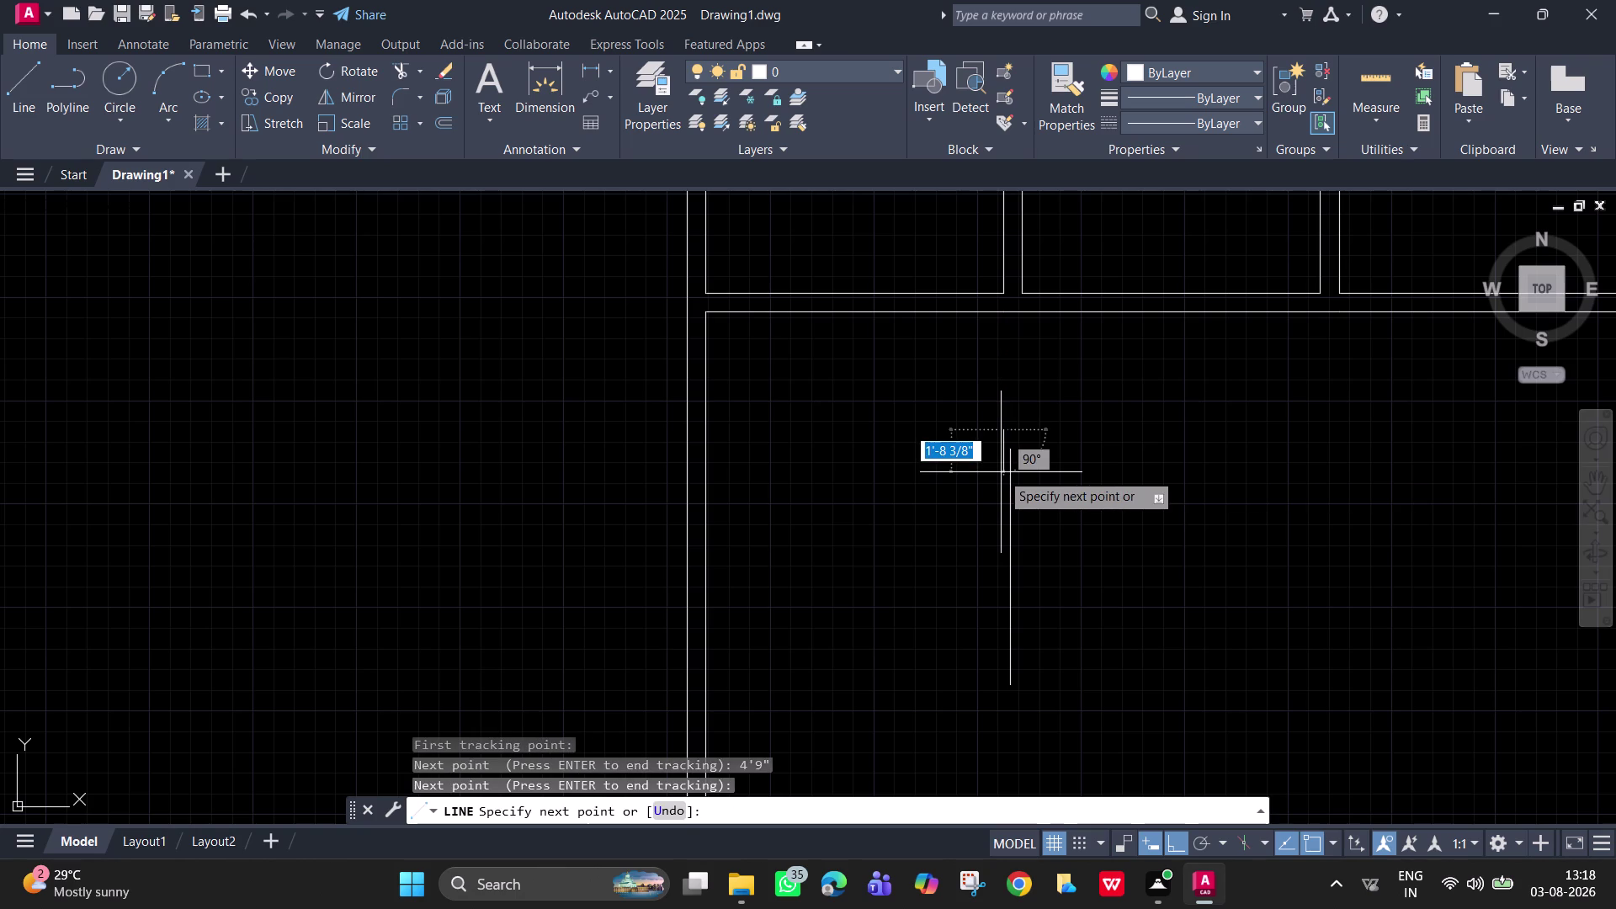
click(1401, 432)
key(Escape)
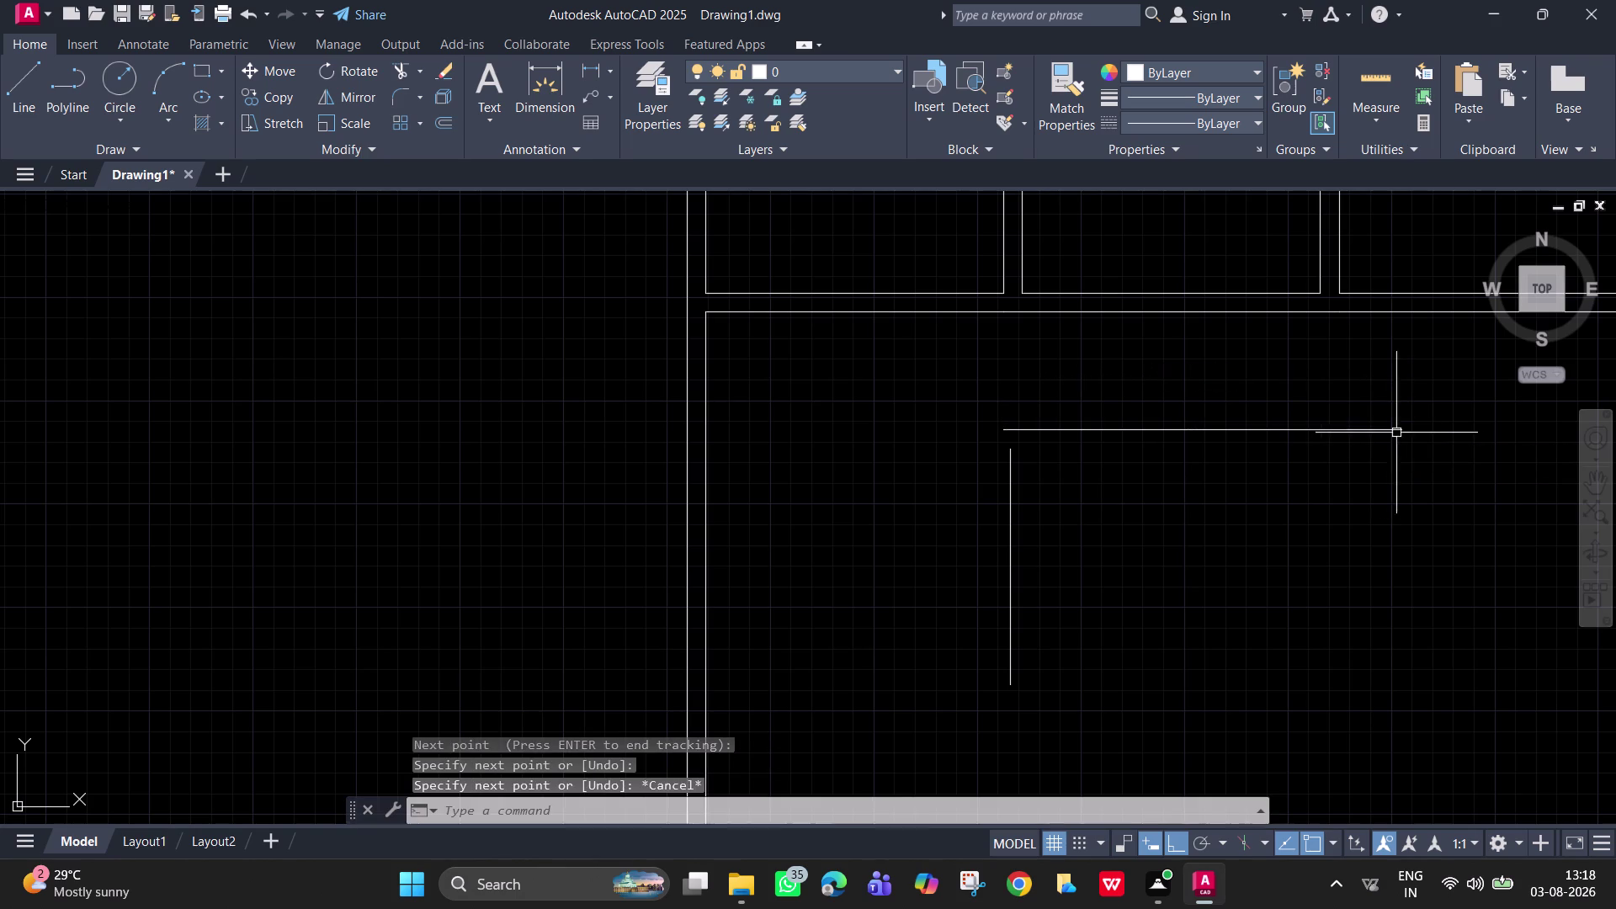
scroll(up, 3)
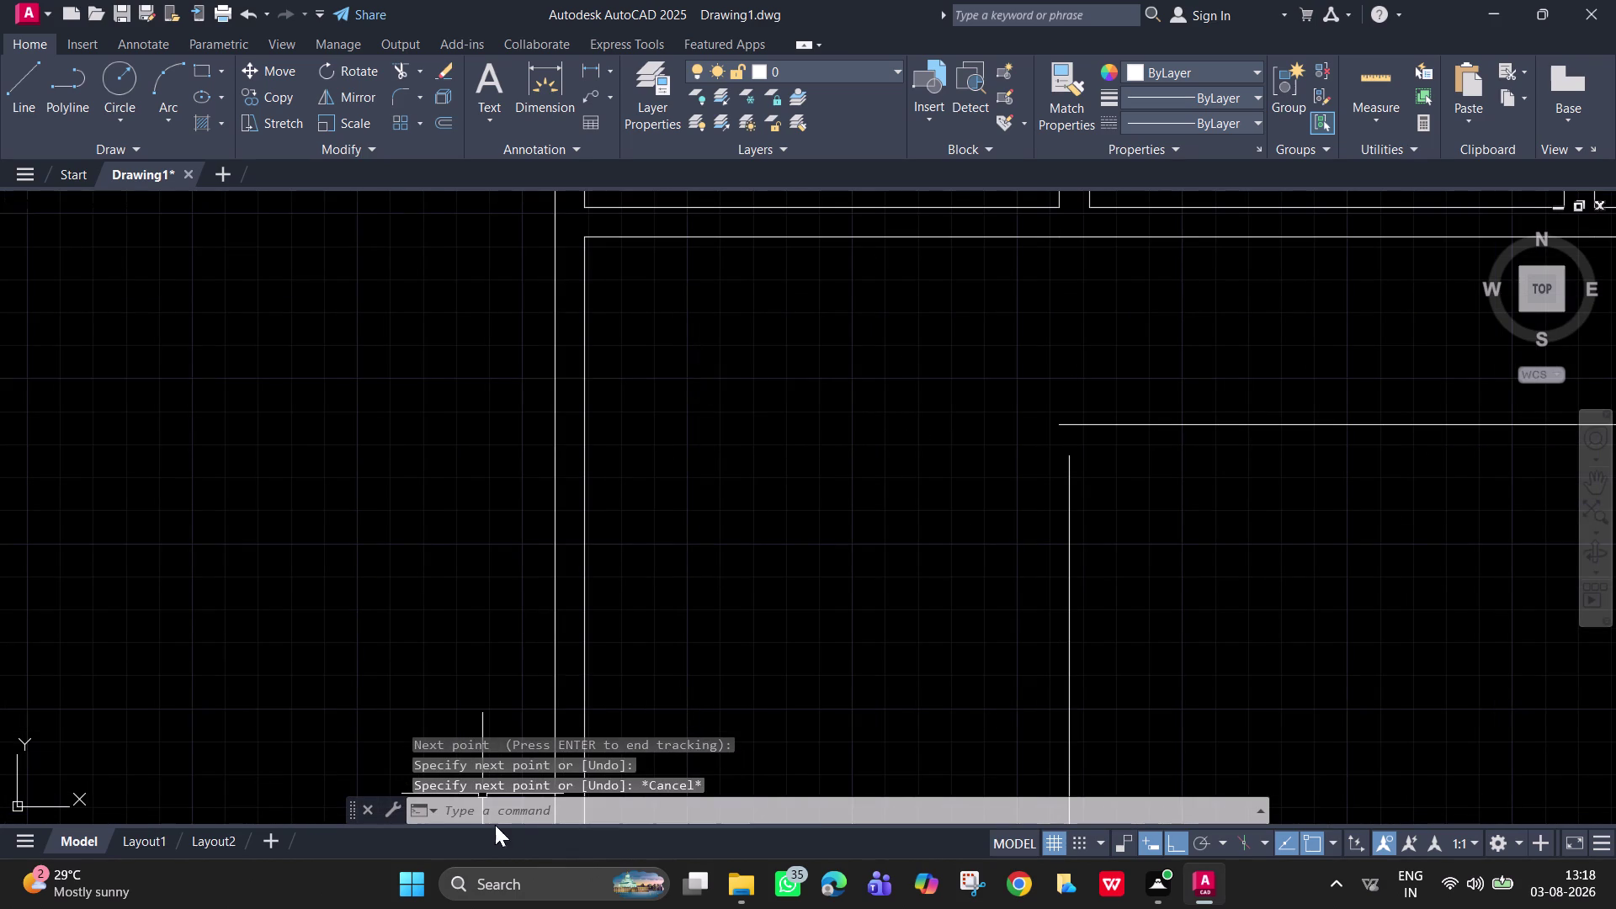
Try the EXTEND command on the new lines, then cancel it.
text(ex)
key(space)
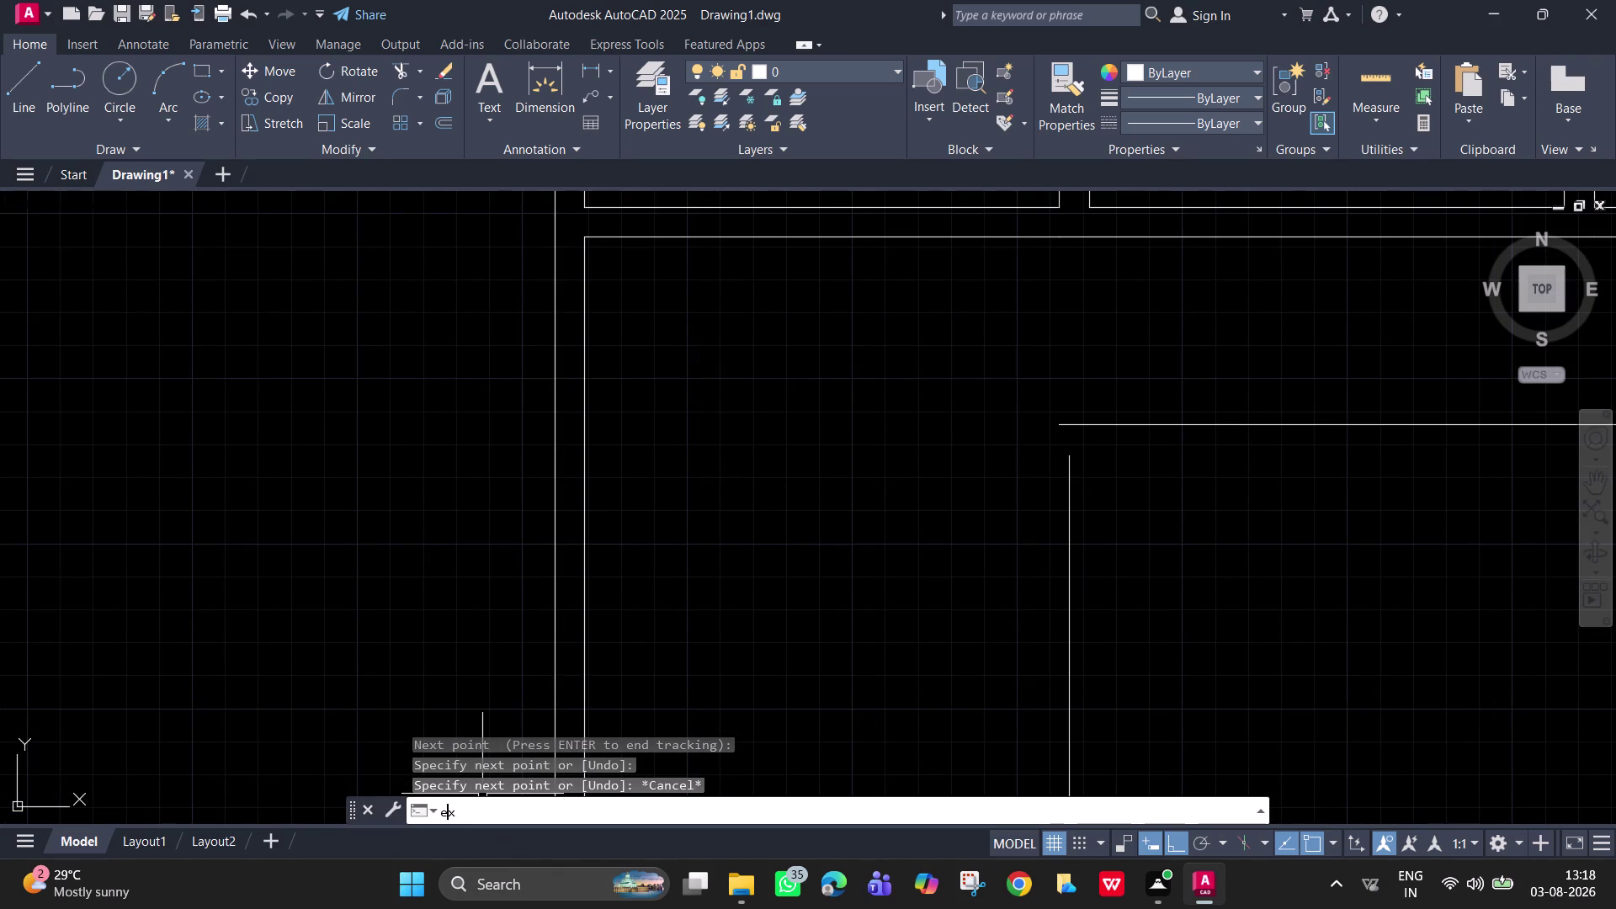
click(1066, 509)
key(Escape)
scroll(up, 3)
Shift-fence the new horizontal and vertical line ends with TRIM so they meet.
text(t)
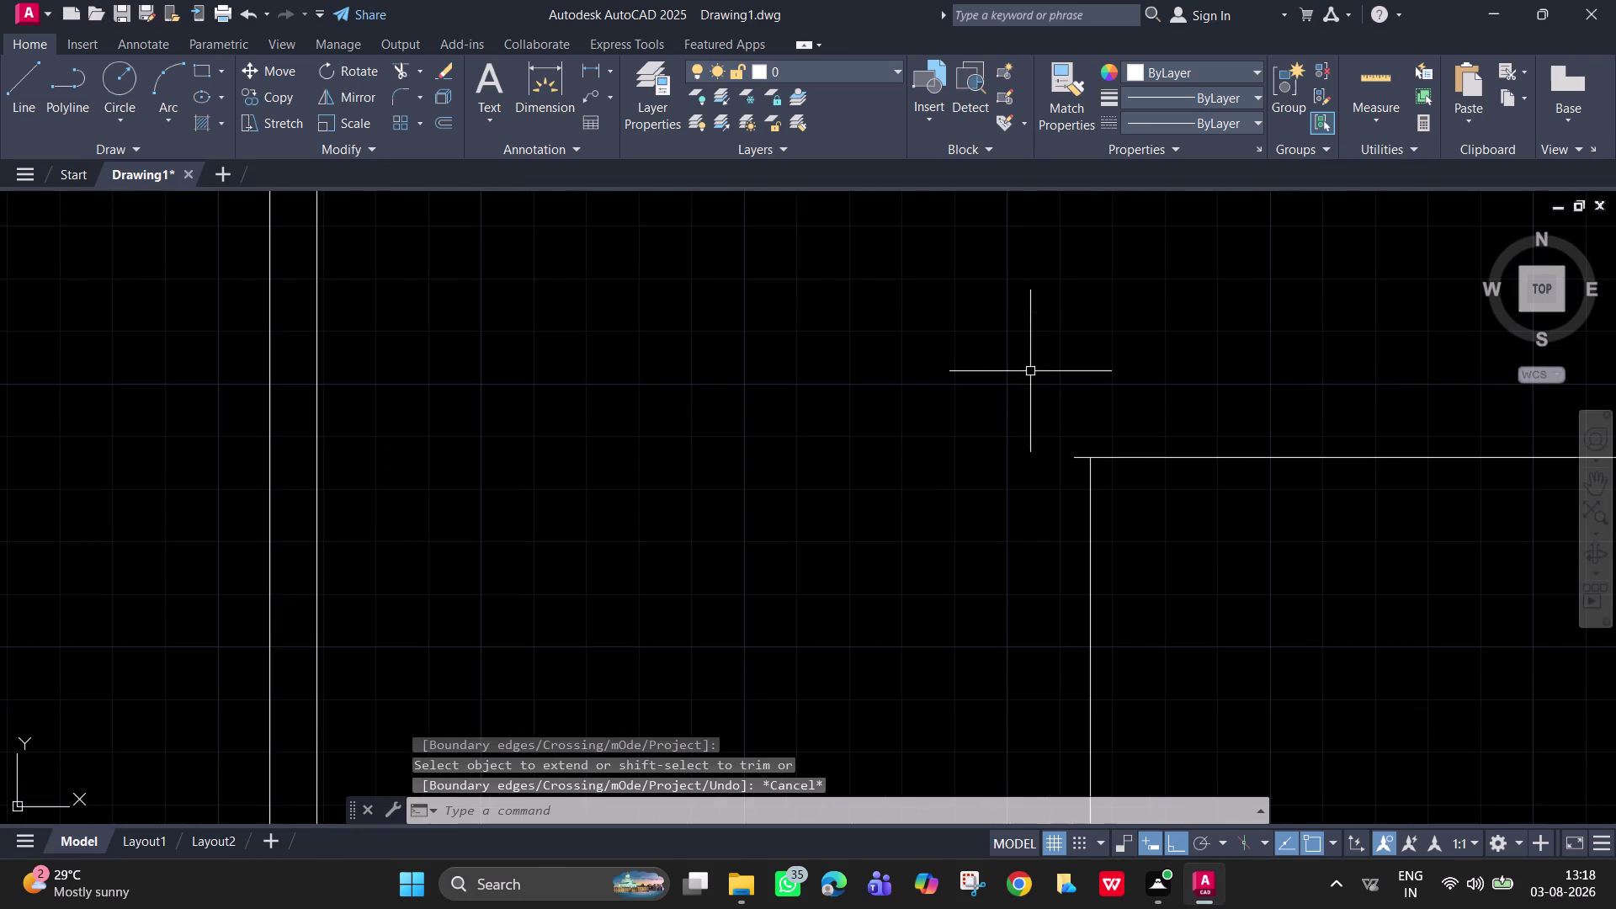
text(r)
key(space)
scroll(up, 3)
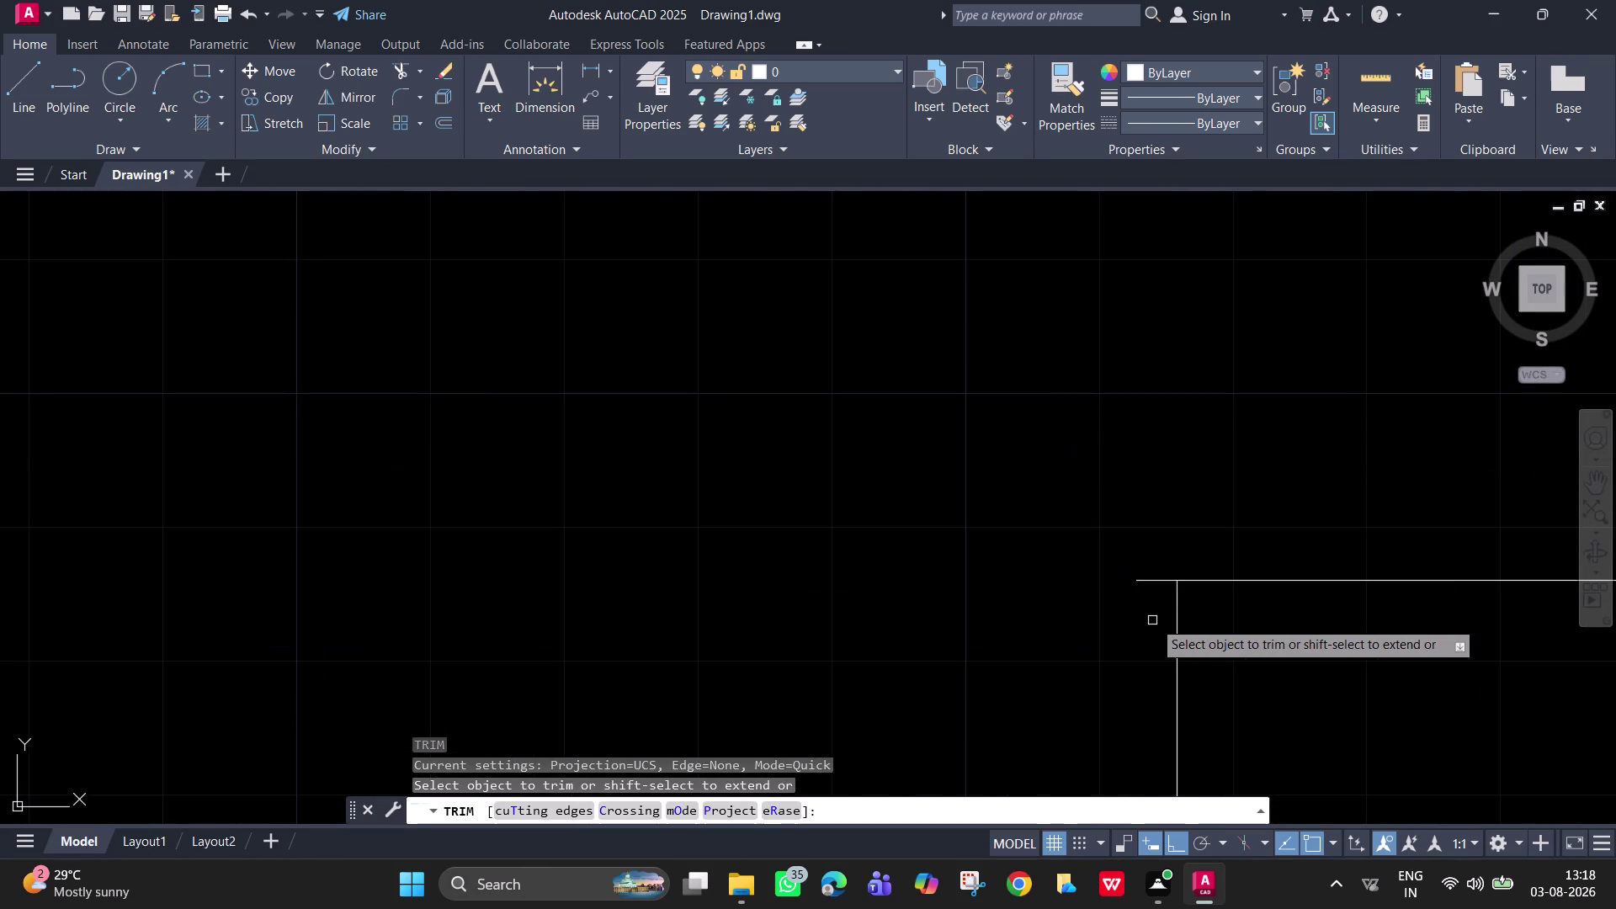
drag(1153, 620, 1170, 547)
scroll(down, 3)
middle_drag(1279, 627, 1151, 475)
key(Escape)
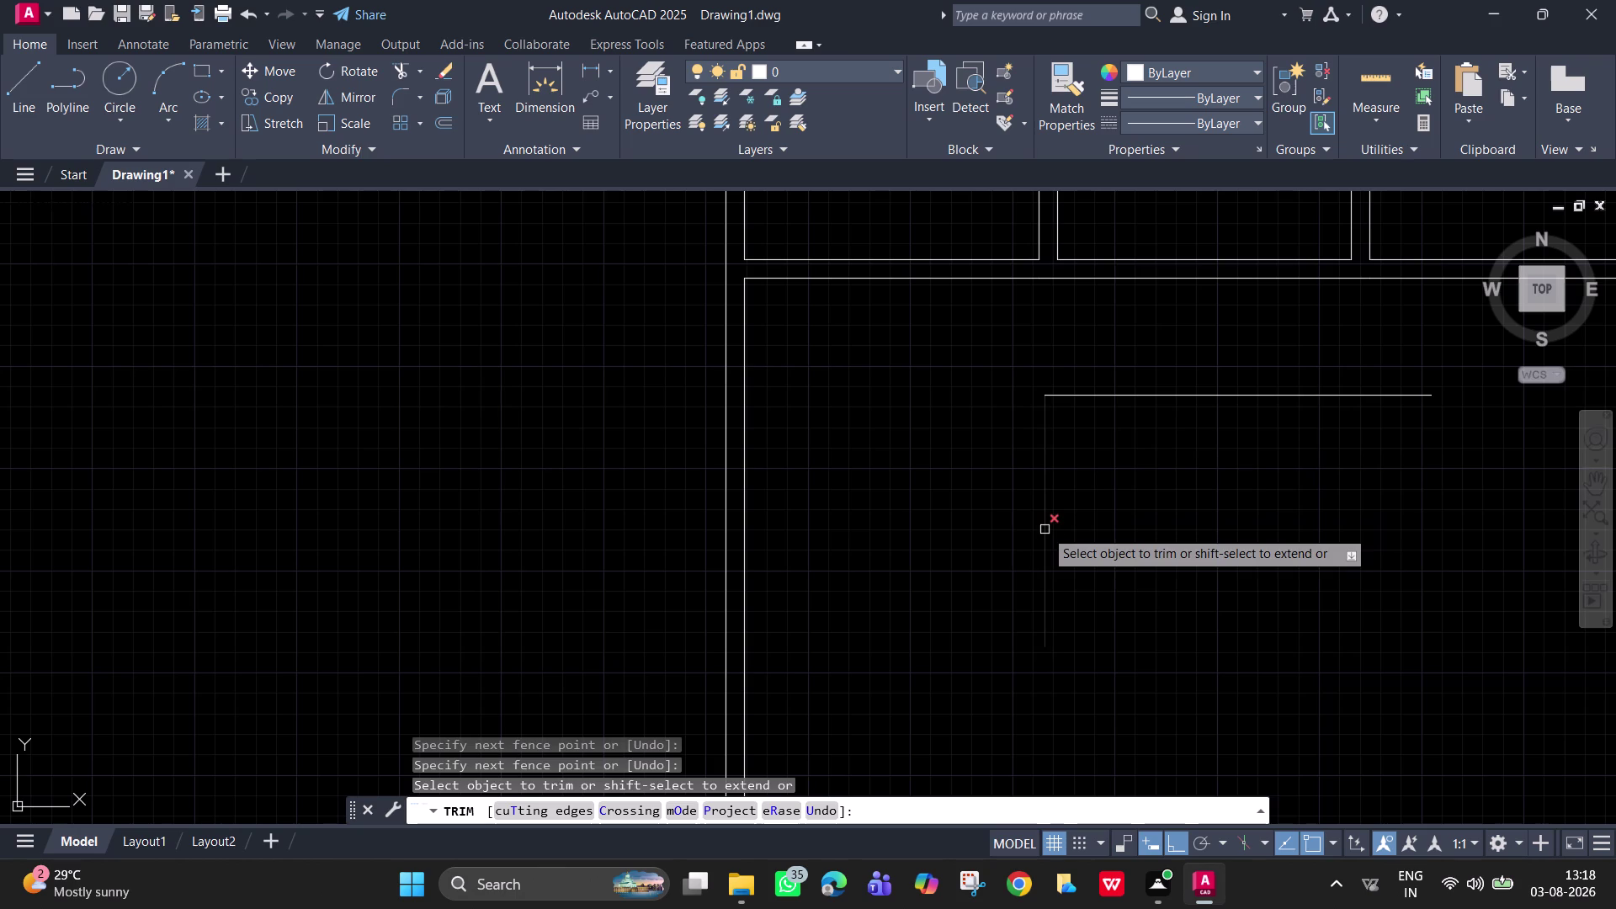
key(space)
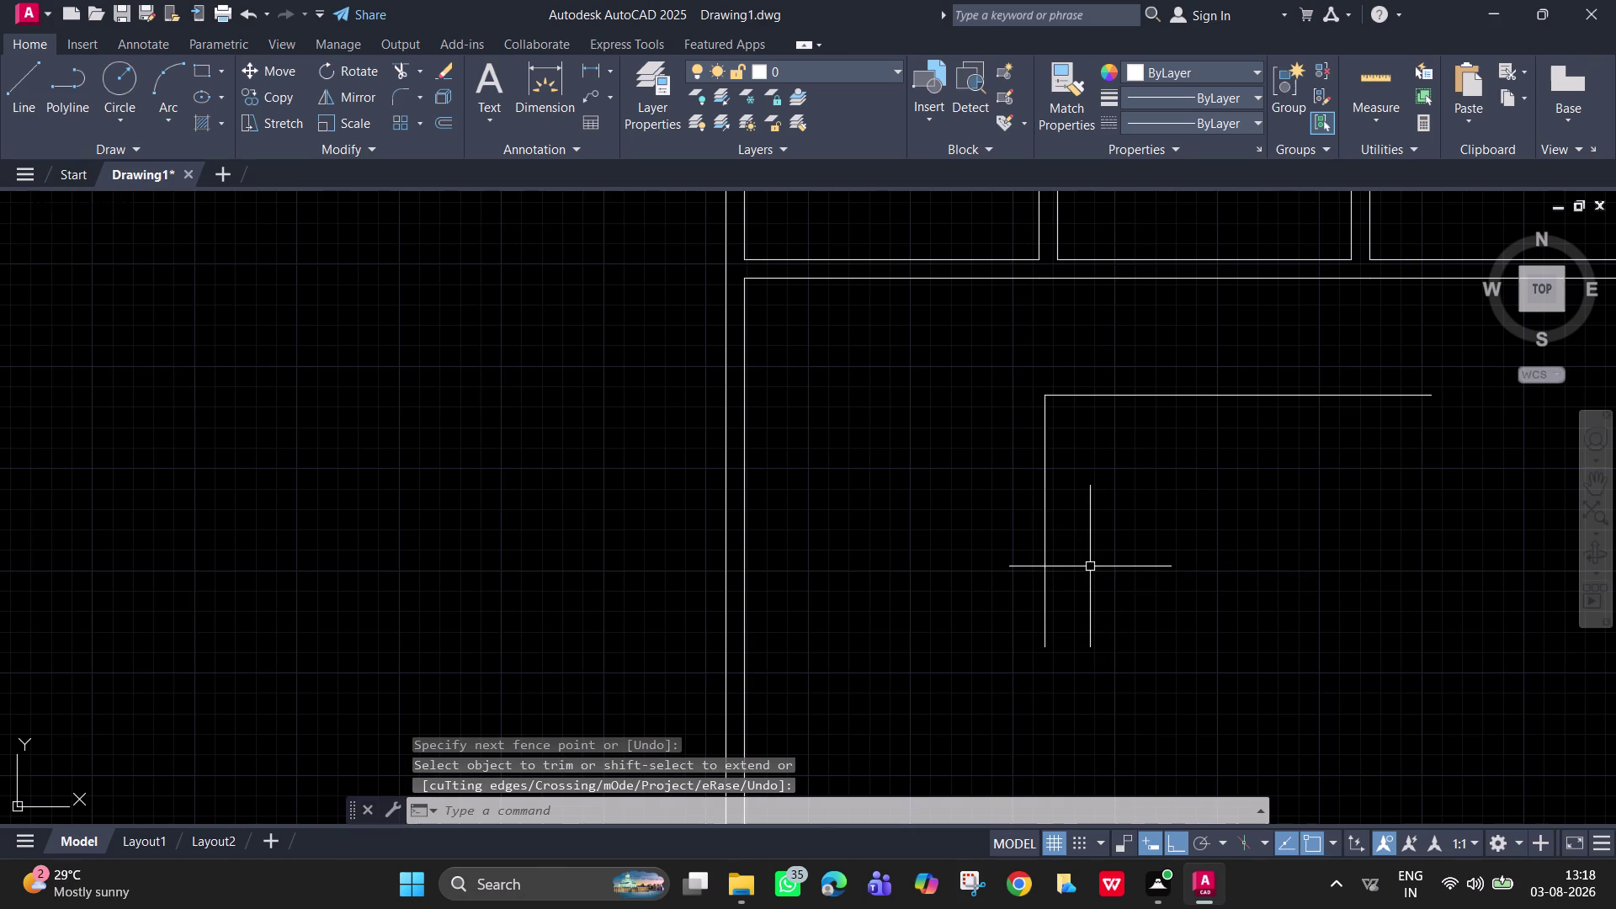
Offset the vertical wall line right and the horizontal line down by 9 inches.
text(o)
key(space)
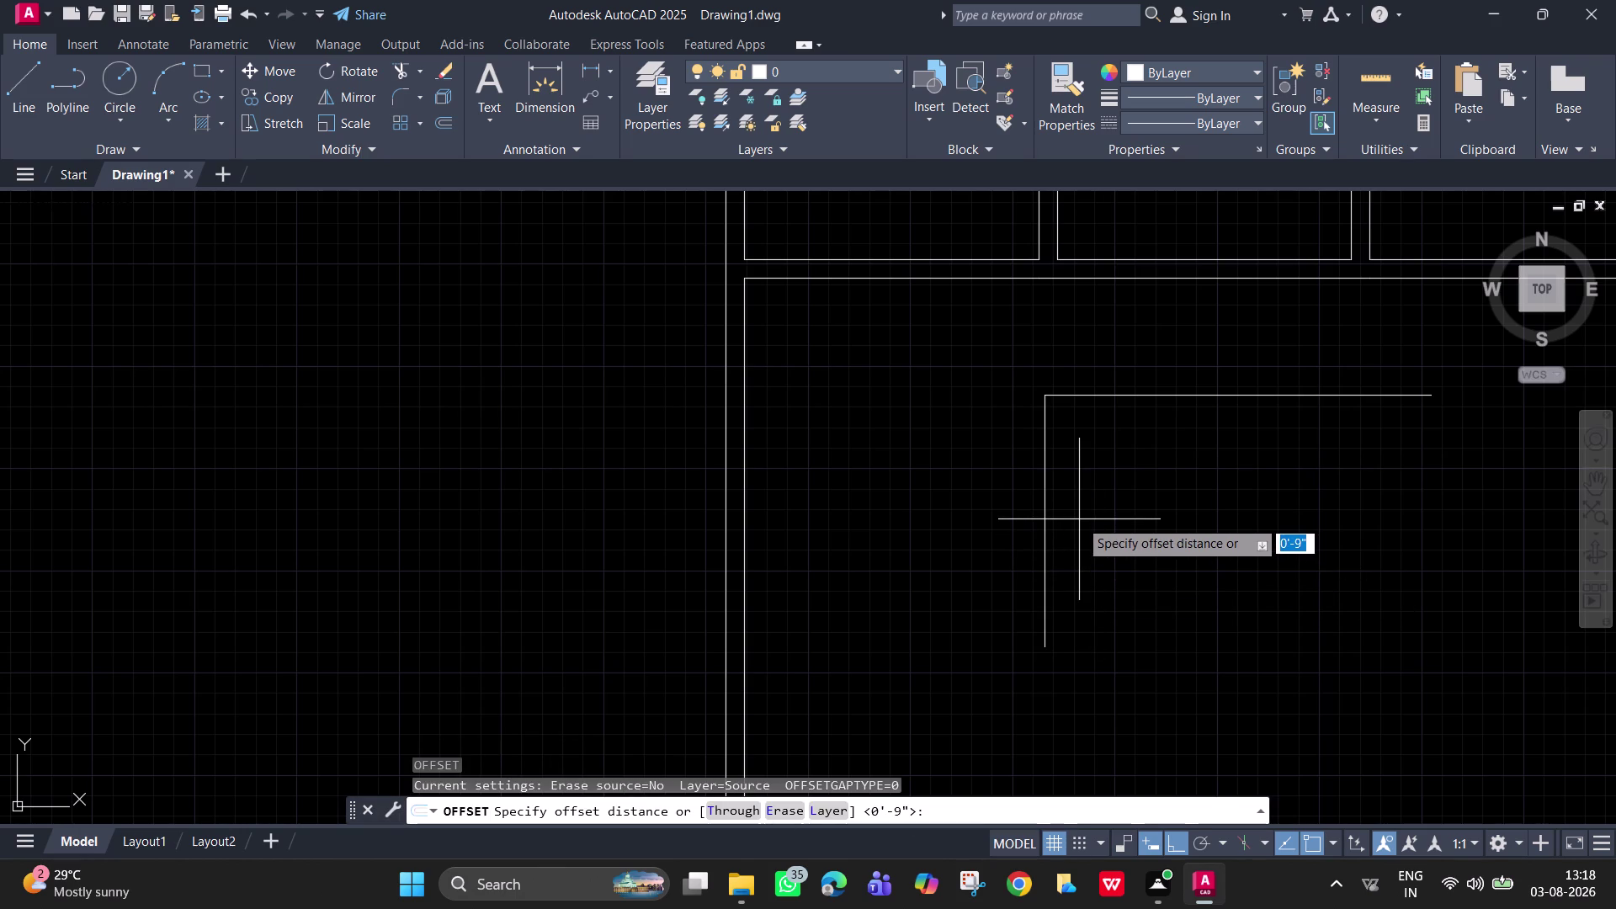
key(9)
key(Return)
click(1044, 470)
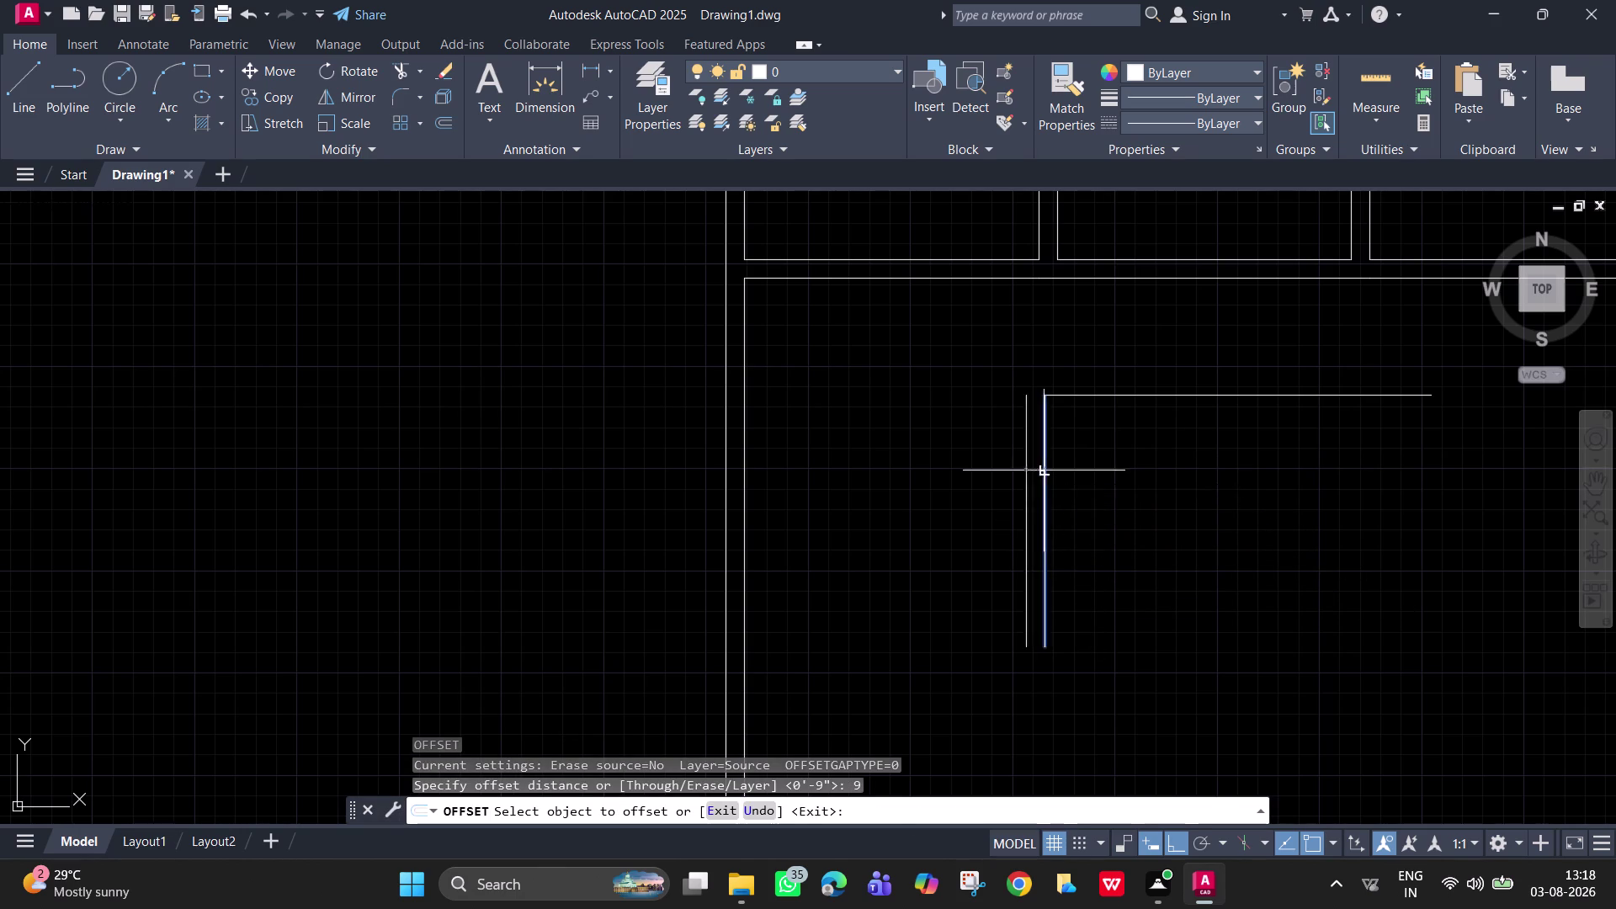
click(1119, 525)
click(1143, 394)
click(1156, 455)
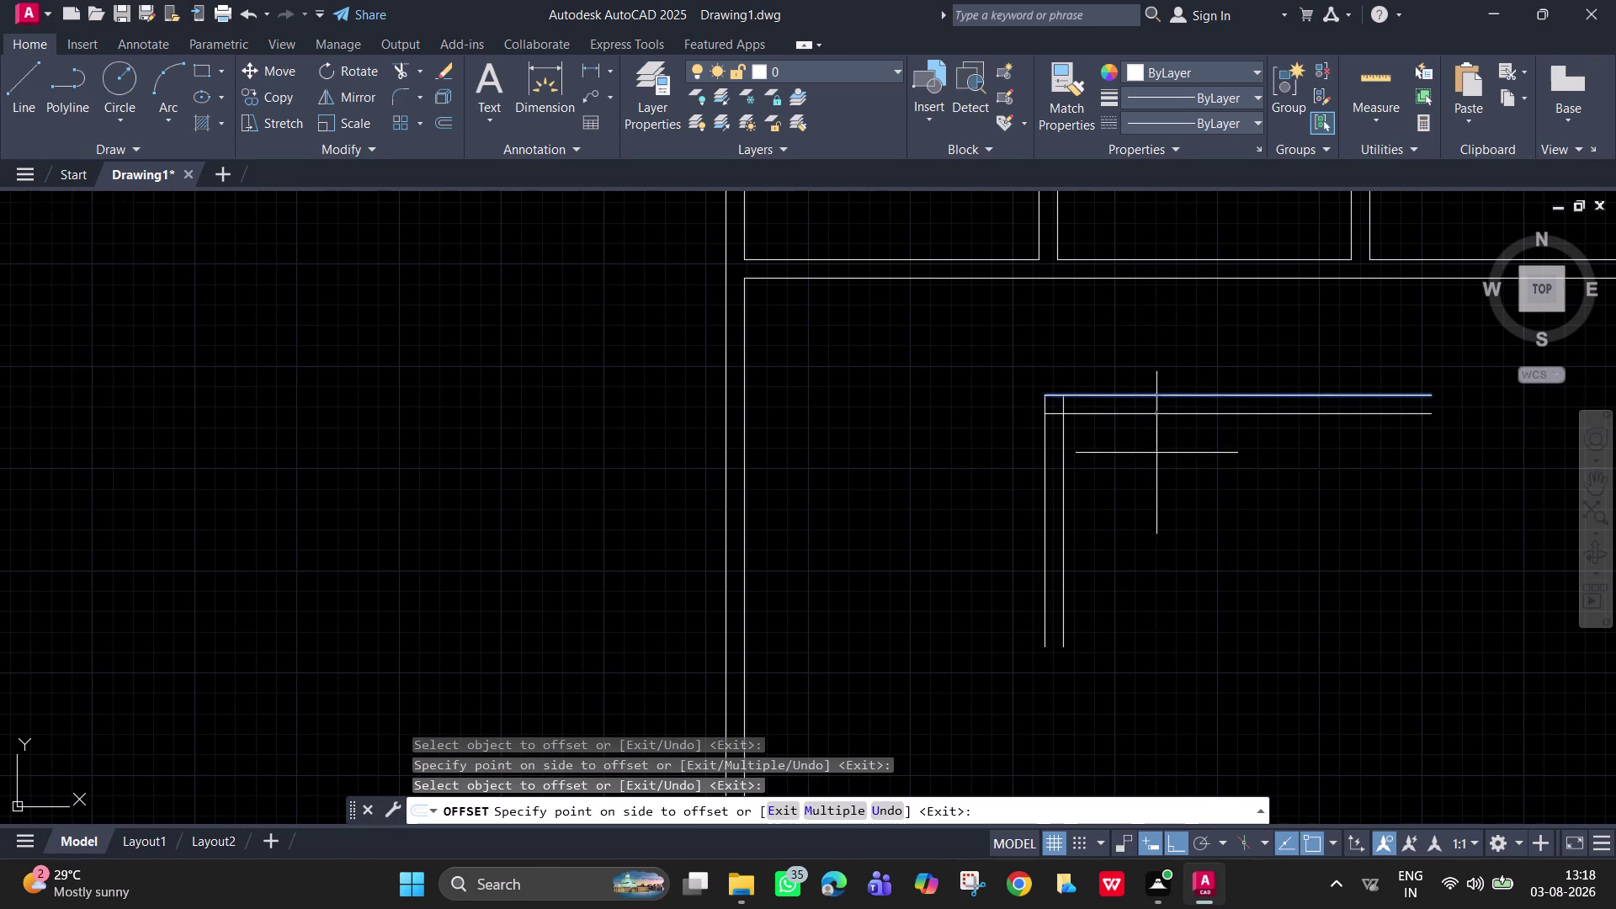
middle_drag(1111, 434, 677, 411)
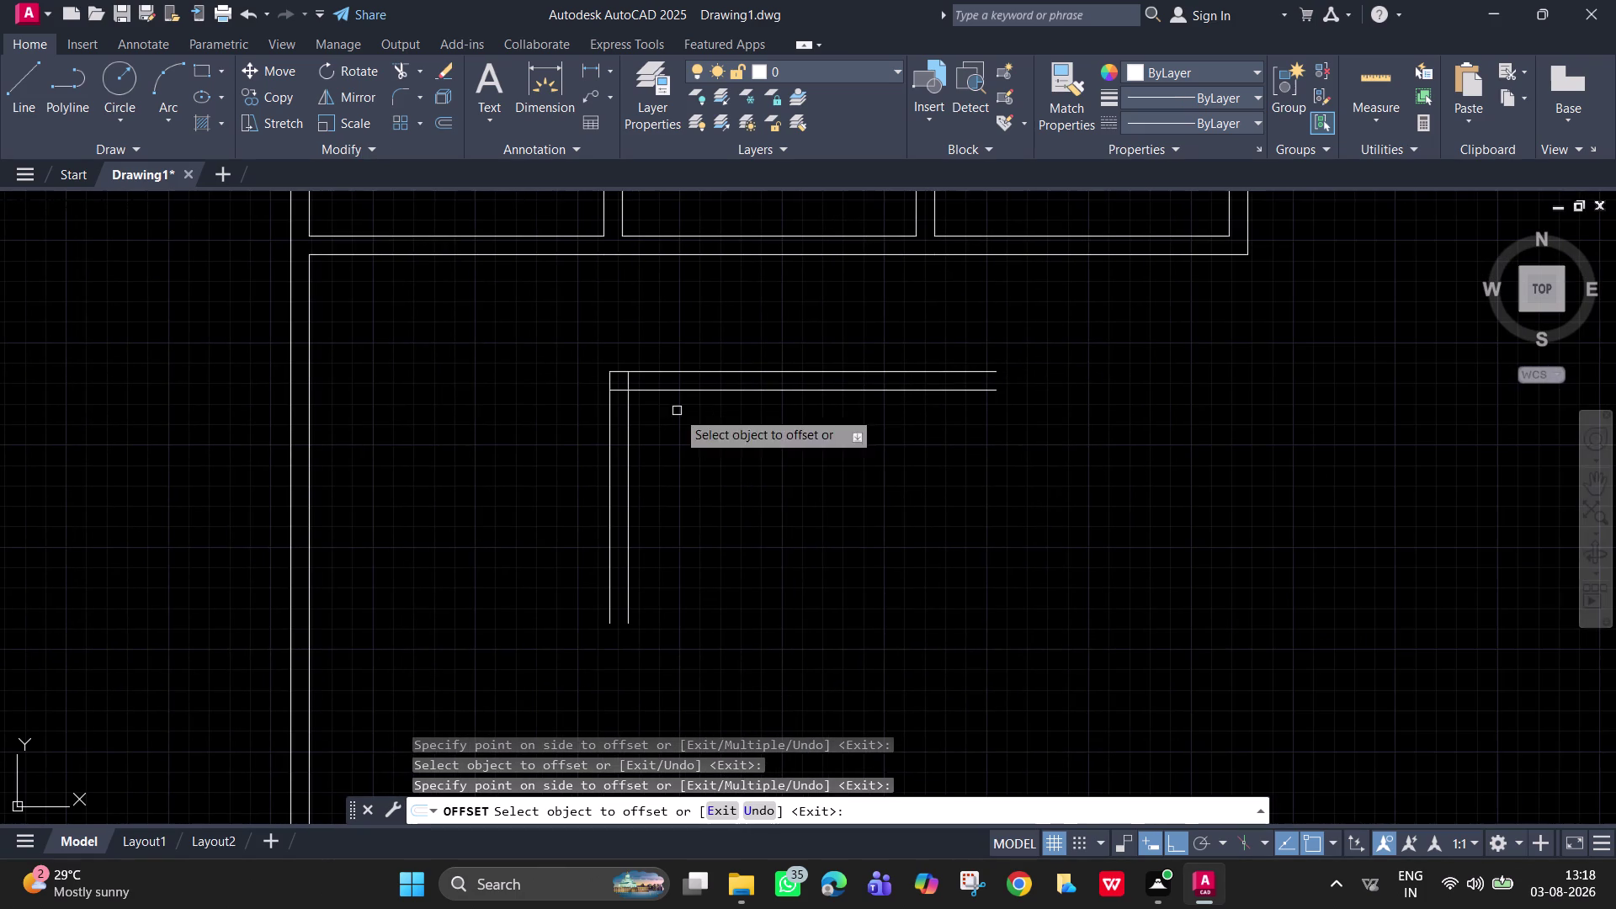
key(Escape)
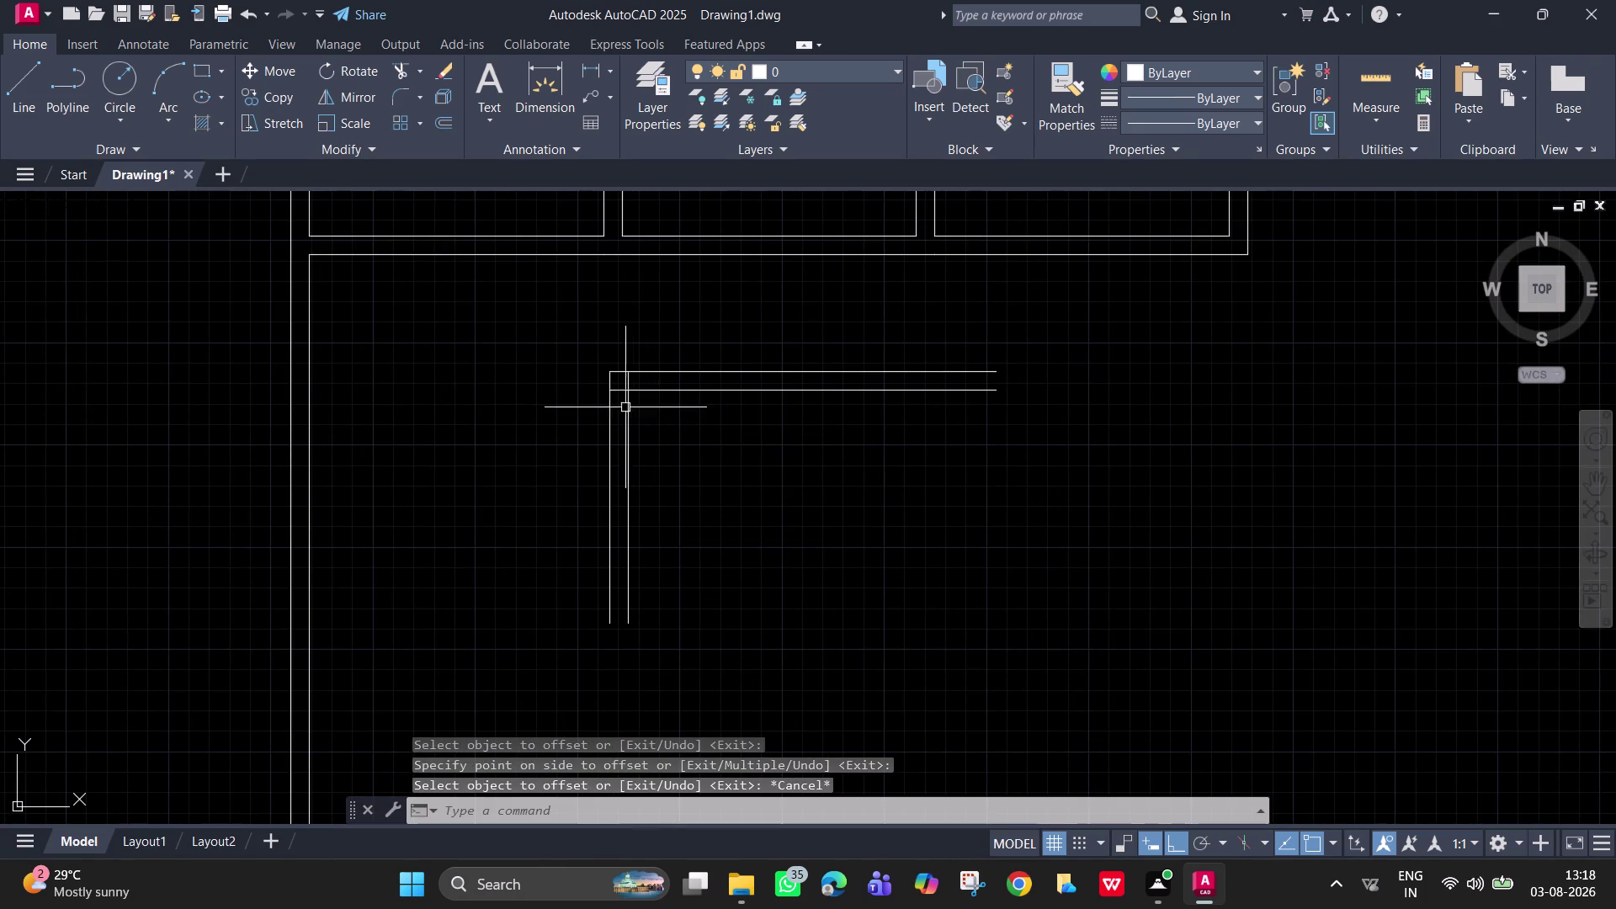
Trim the crossing line ends at the inner corner.
scroll(up, 3)
text(tr)
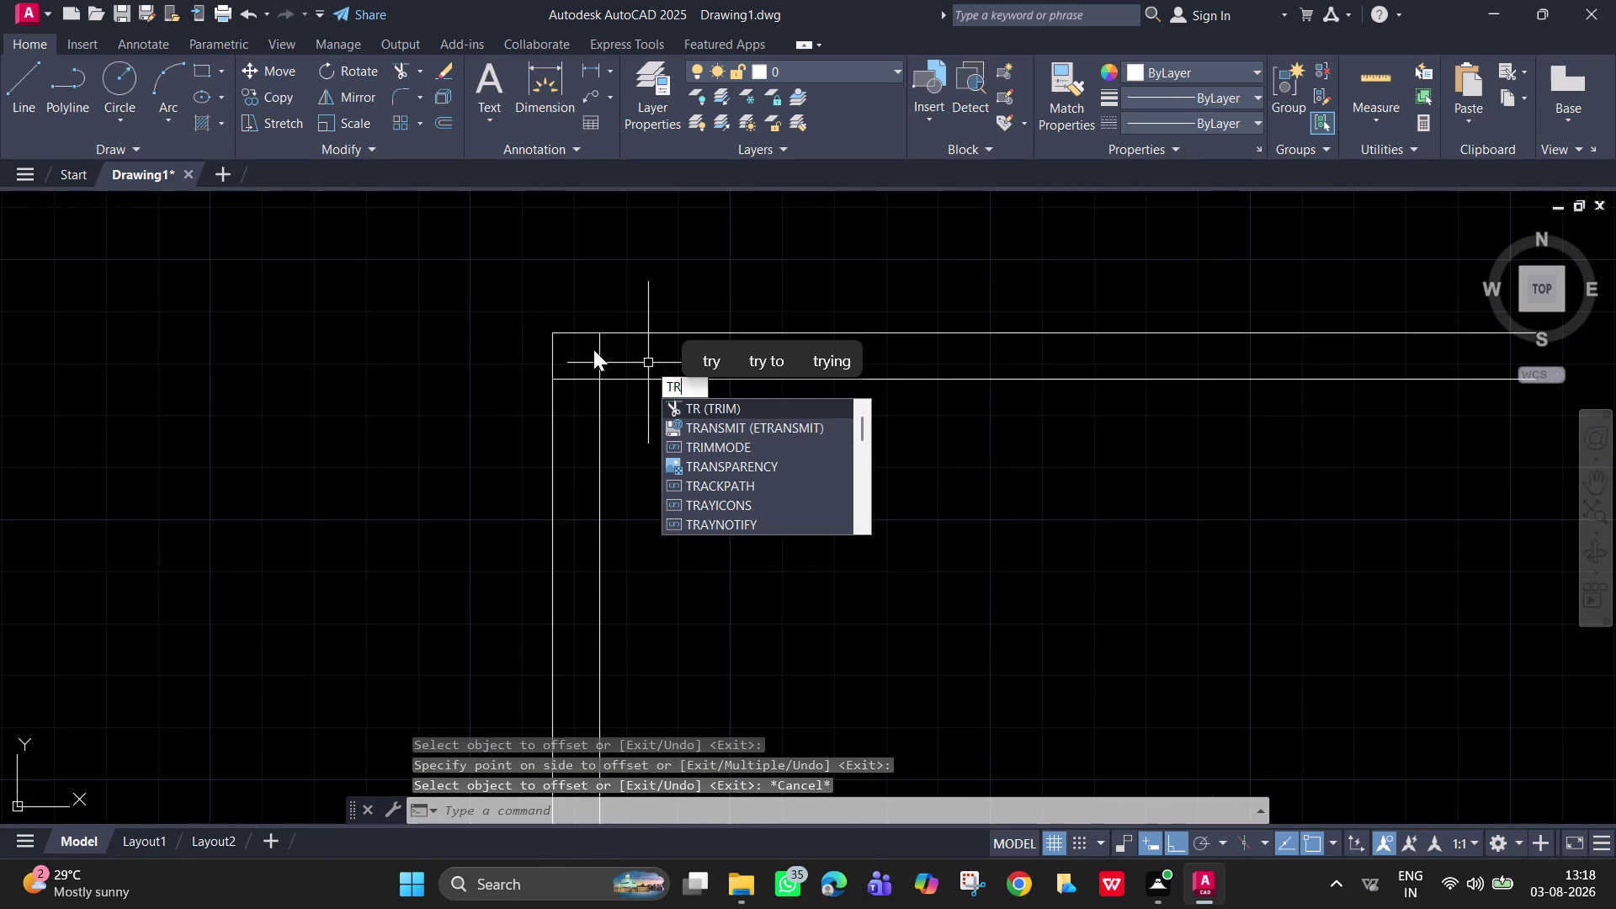
key(space)
drag(622, 354, 574, 445)
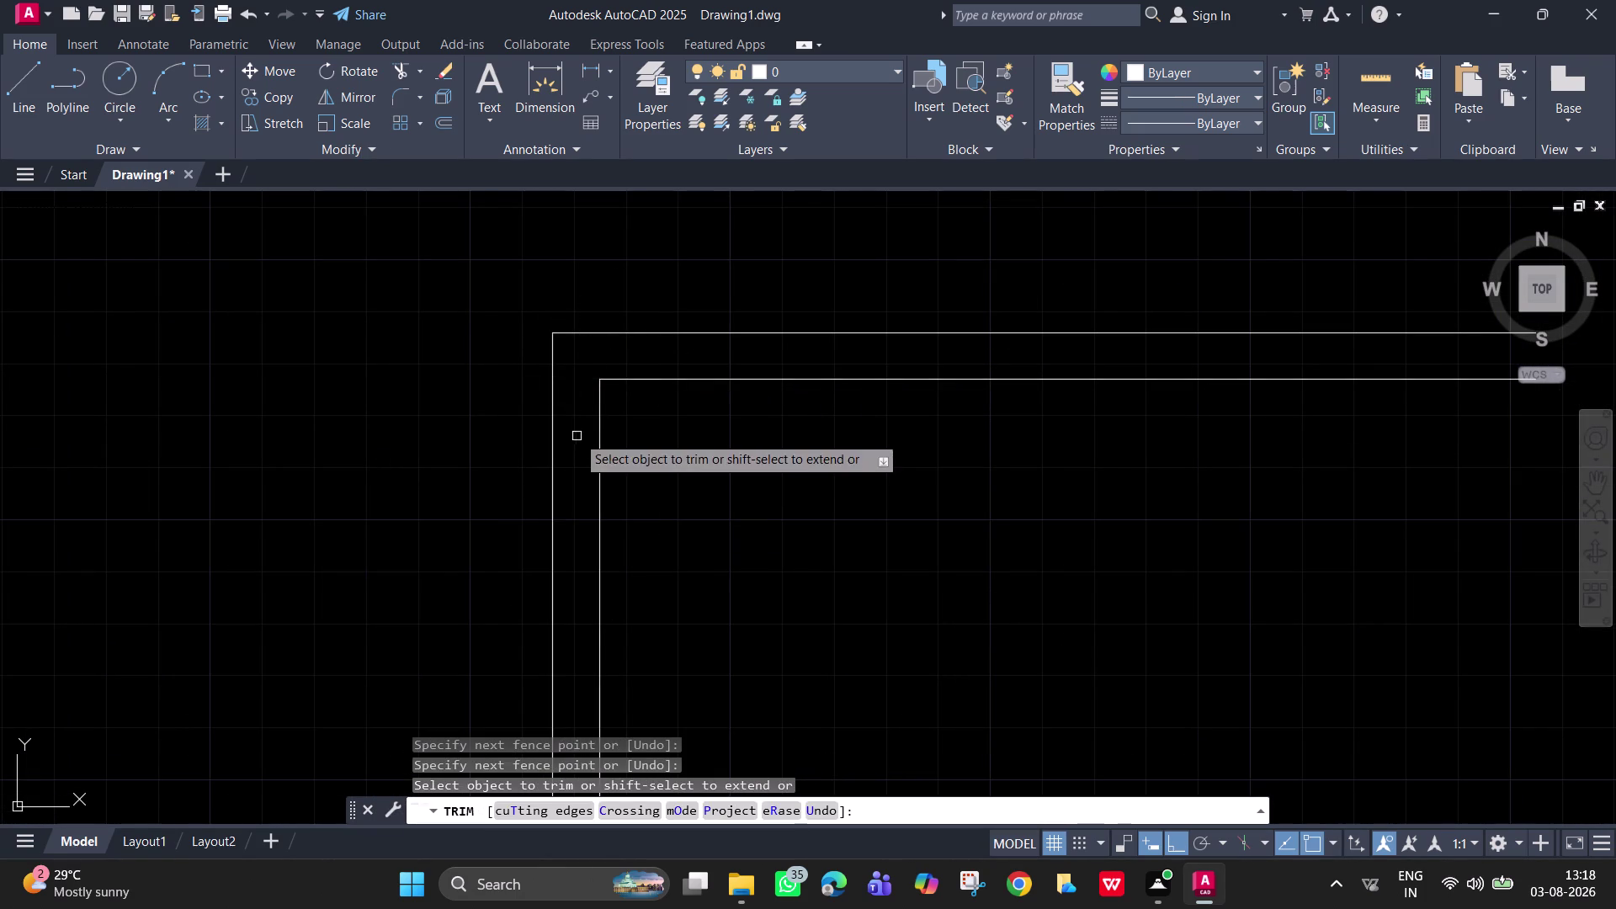
scroll(down, 3)
middle_drag(715, 508, 675, 459)
key(Escape)
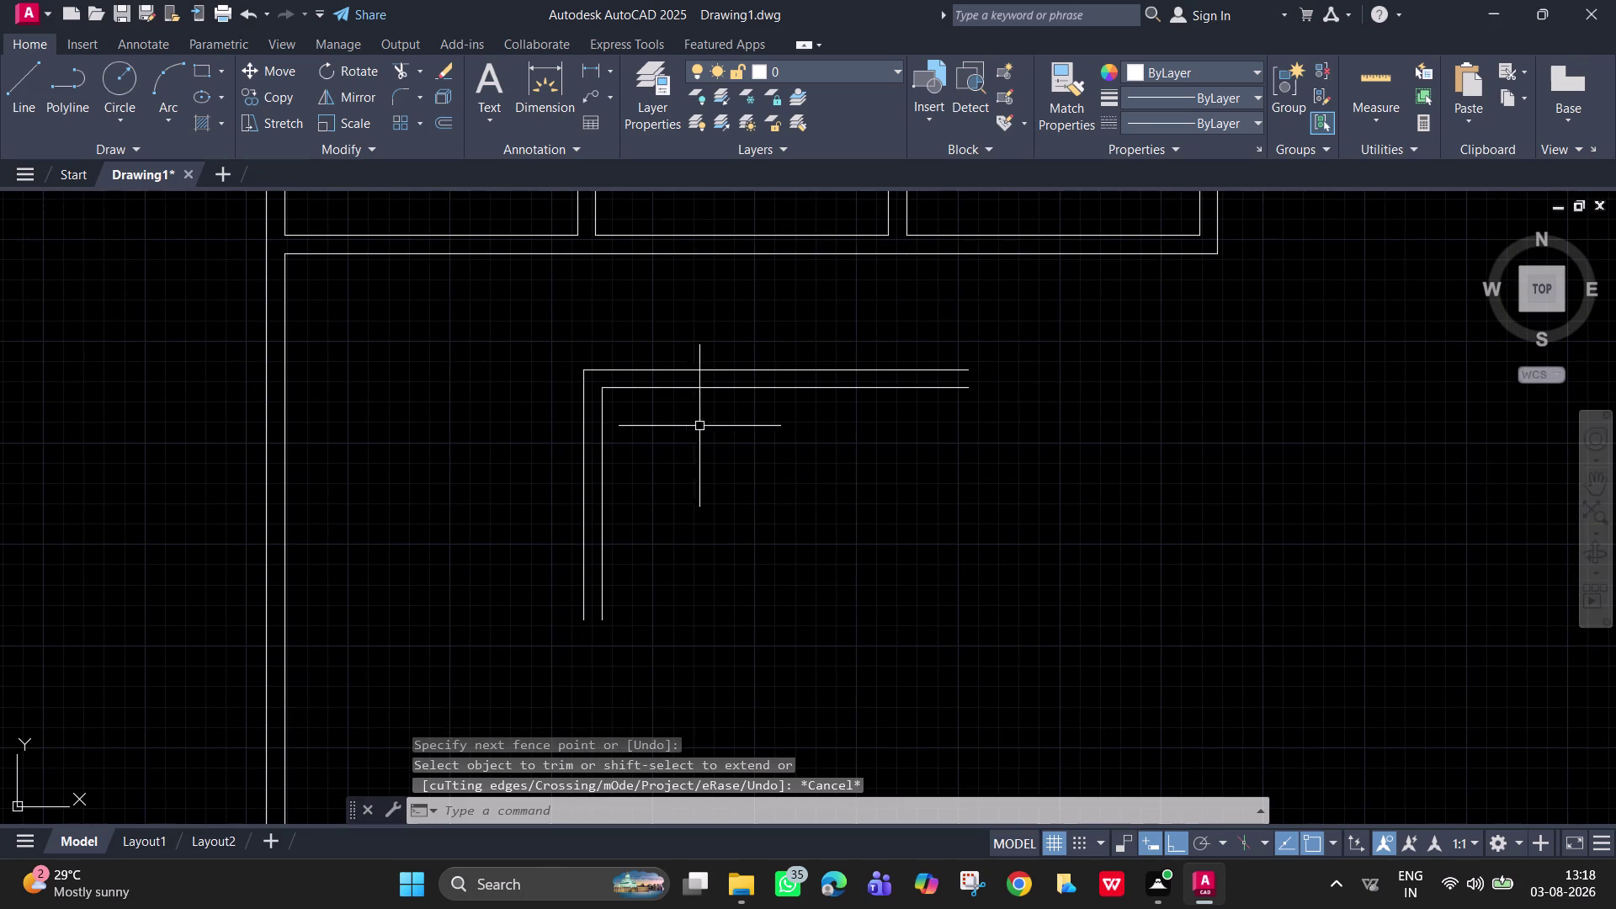
key(o)
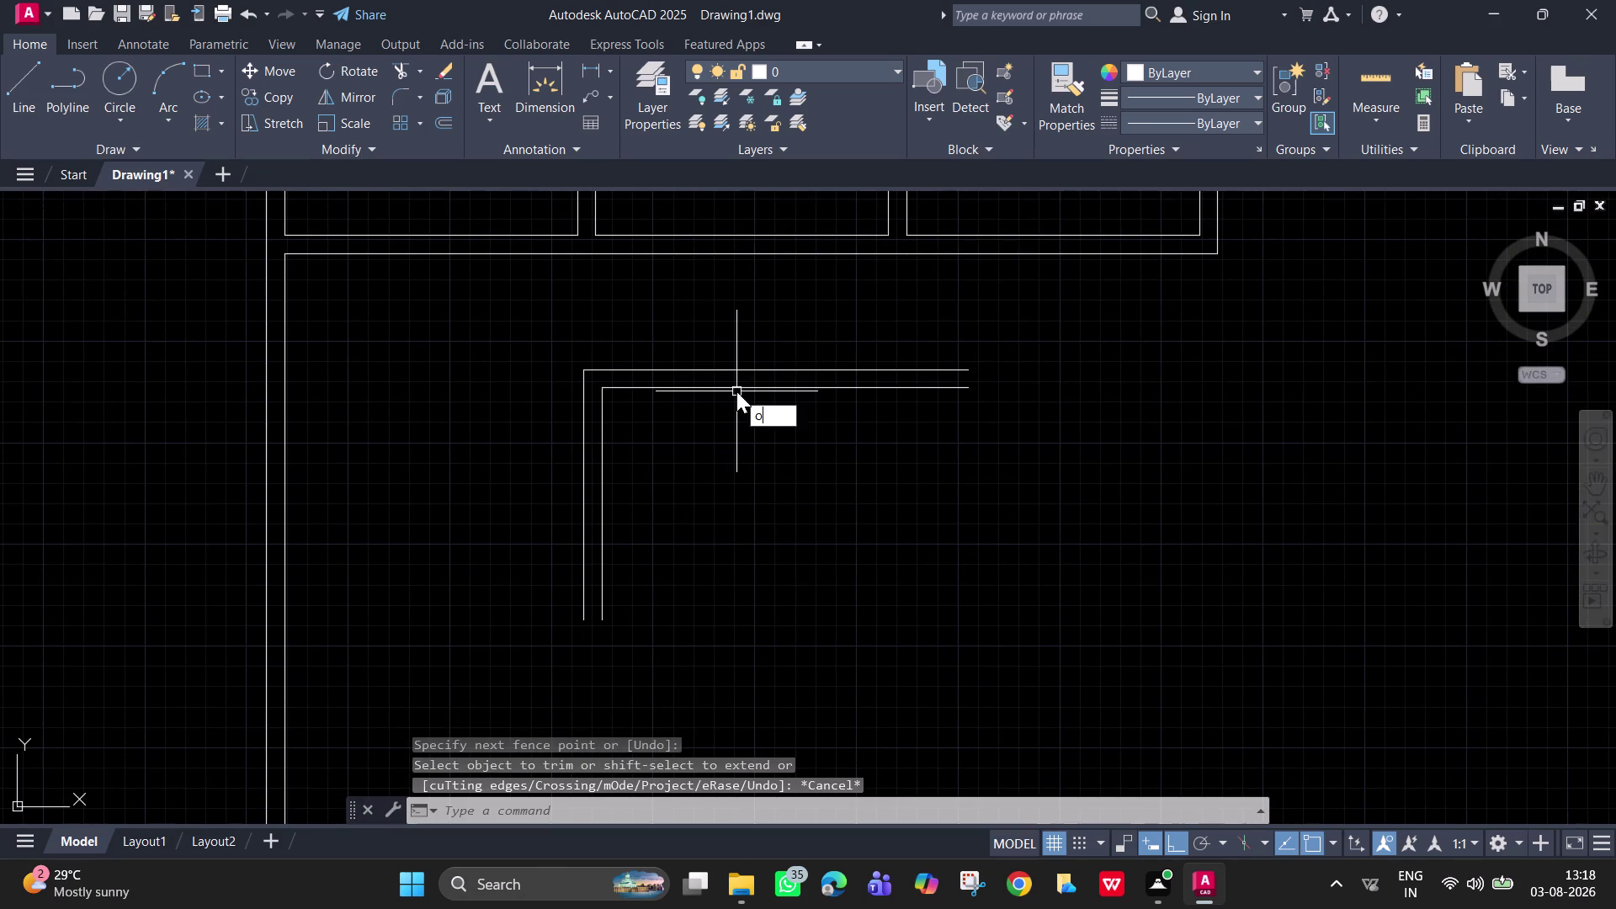
key(Return)
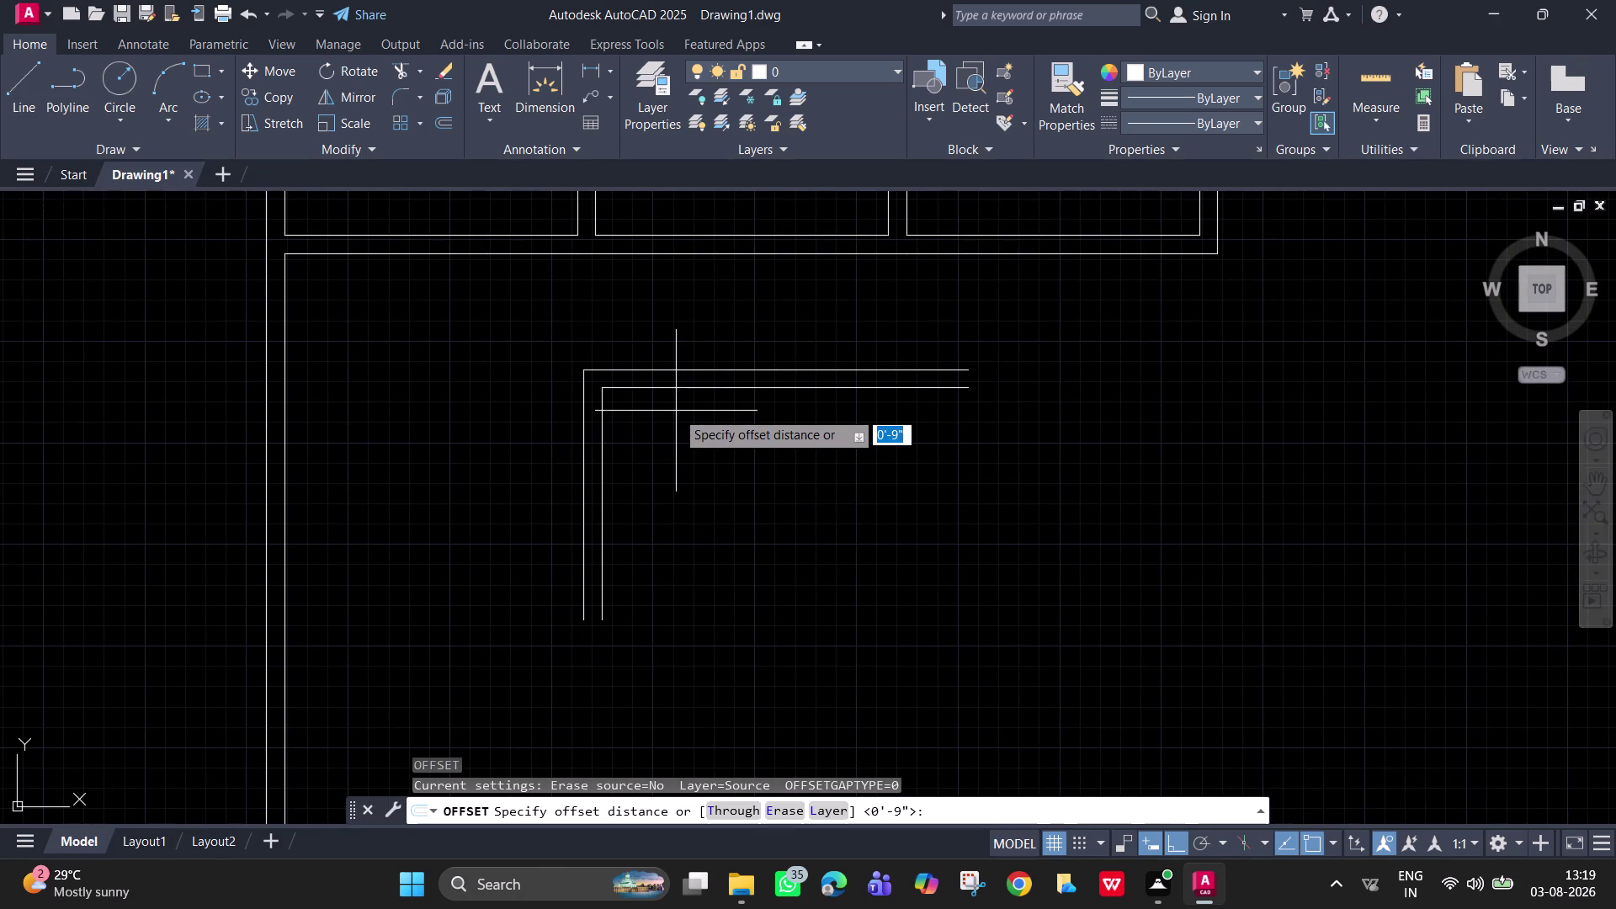
Copy the inner vertical wall line 14 feet to the right as the room's right wall.
text(14)
text(')
key(Return)
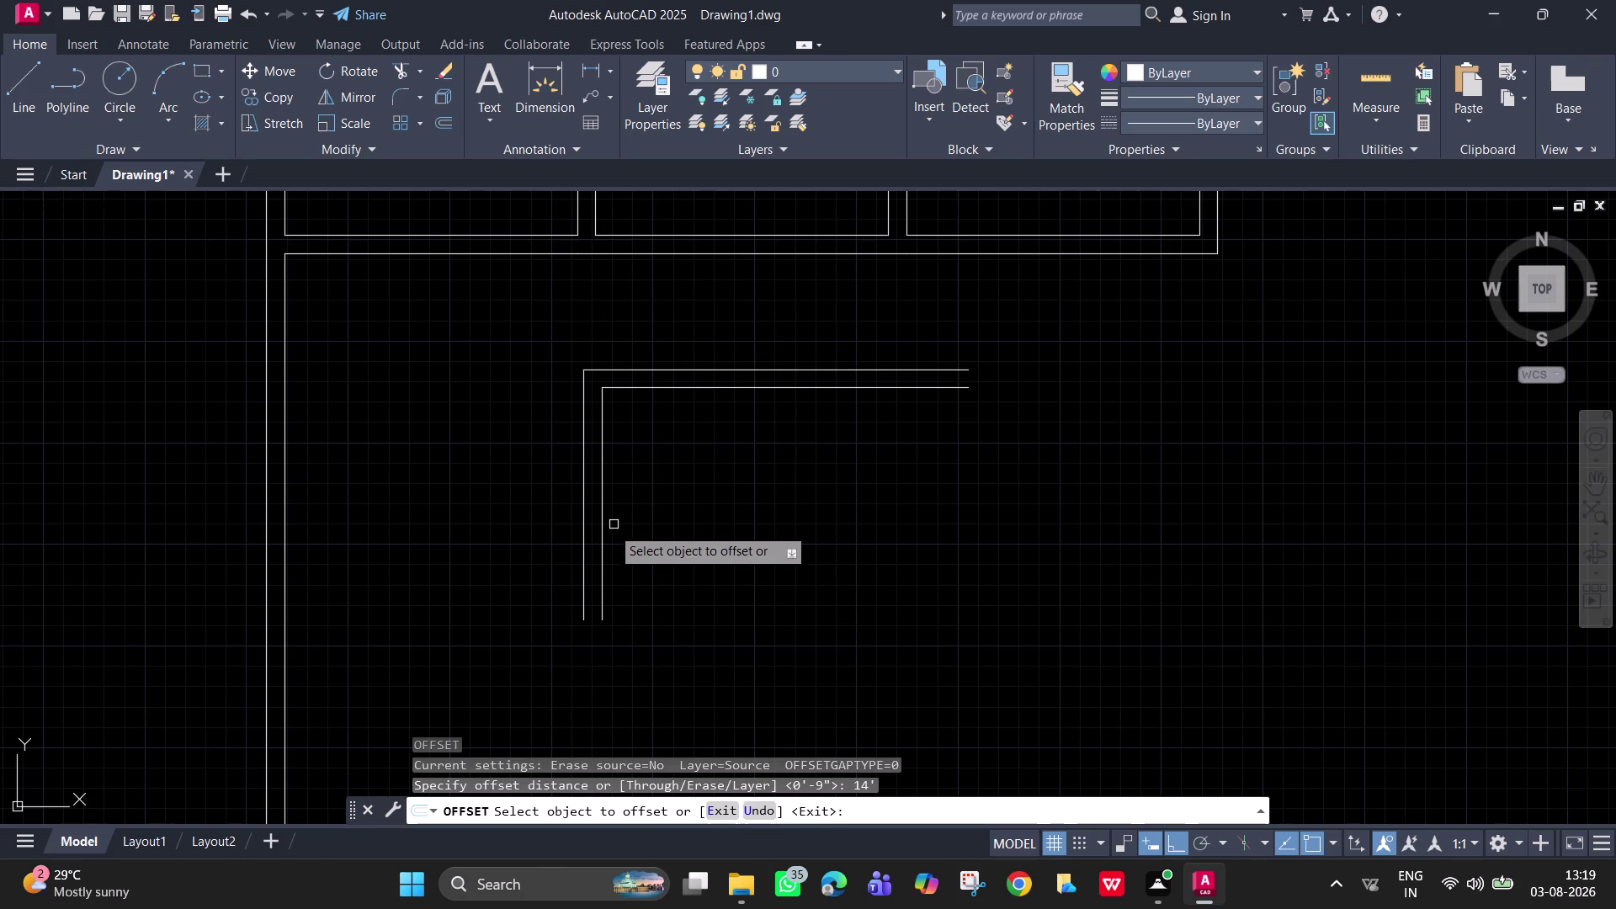
click(603, 525)
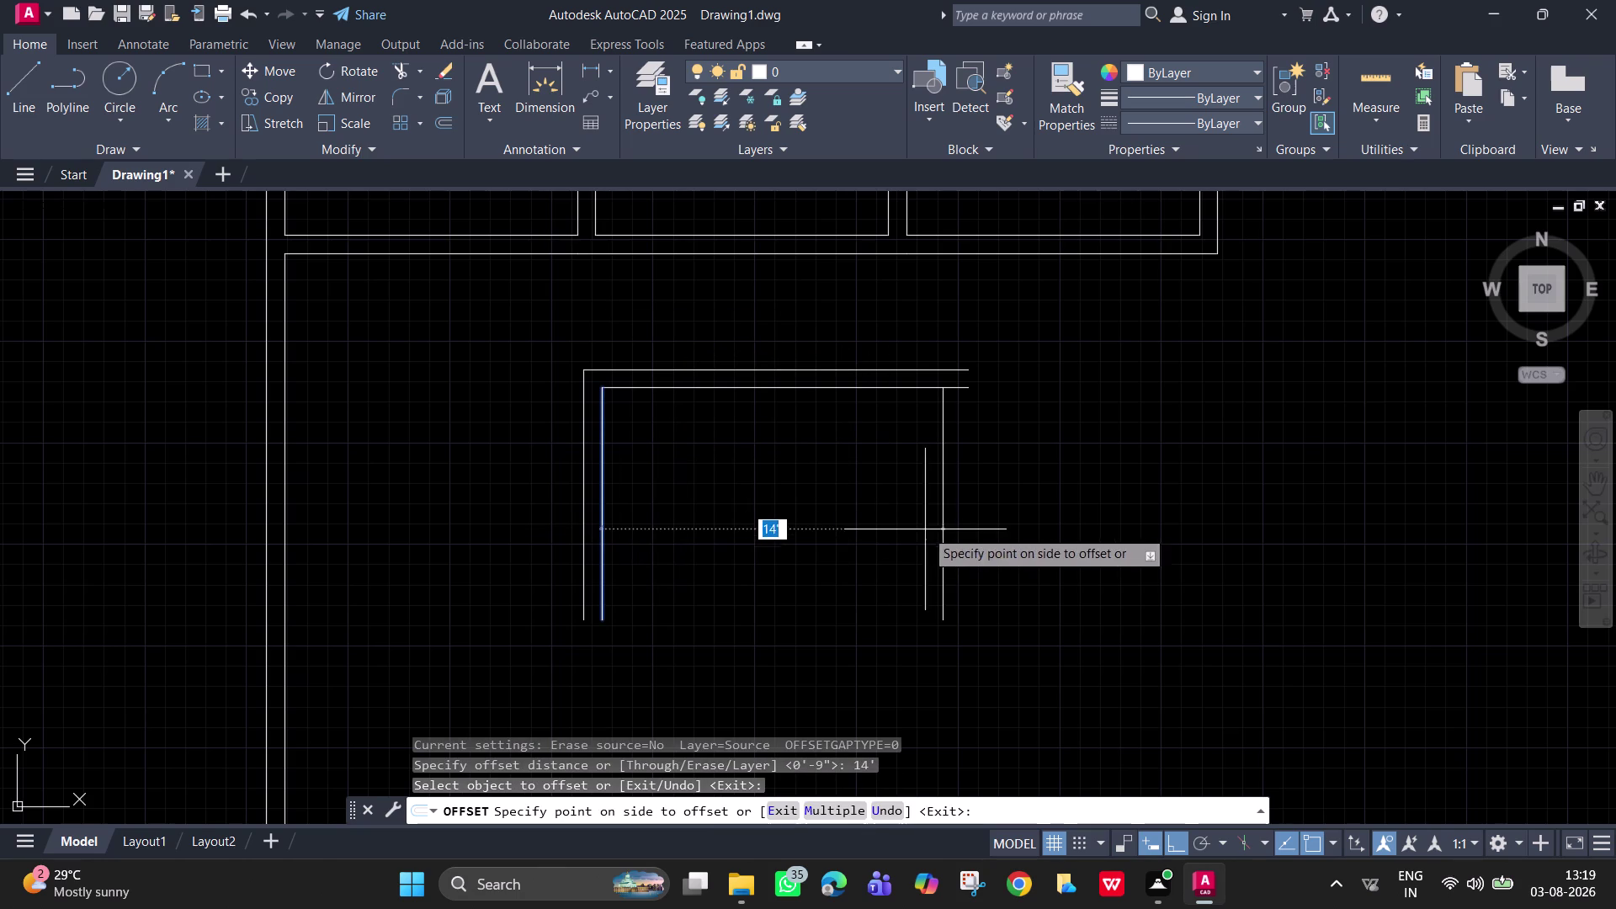
click(936, 529)
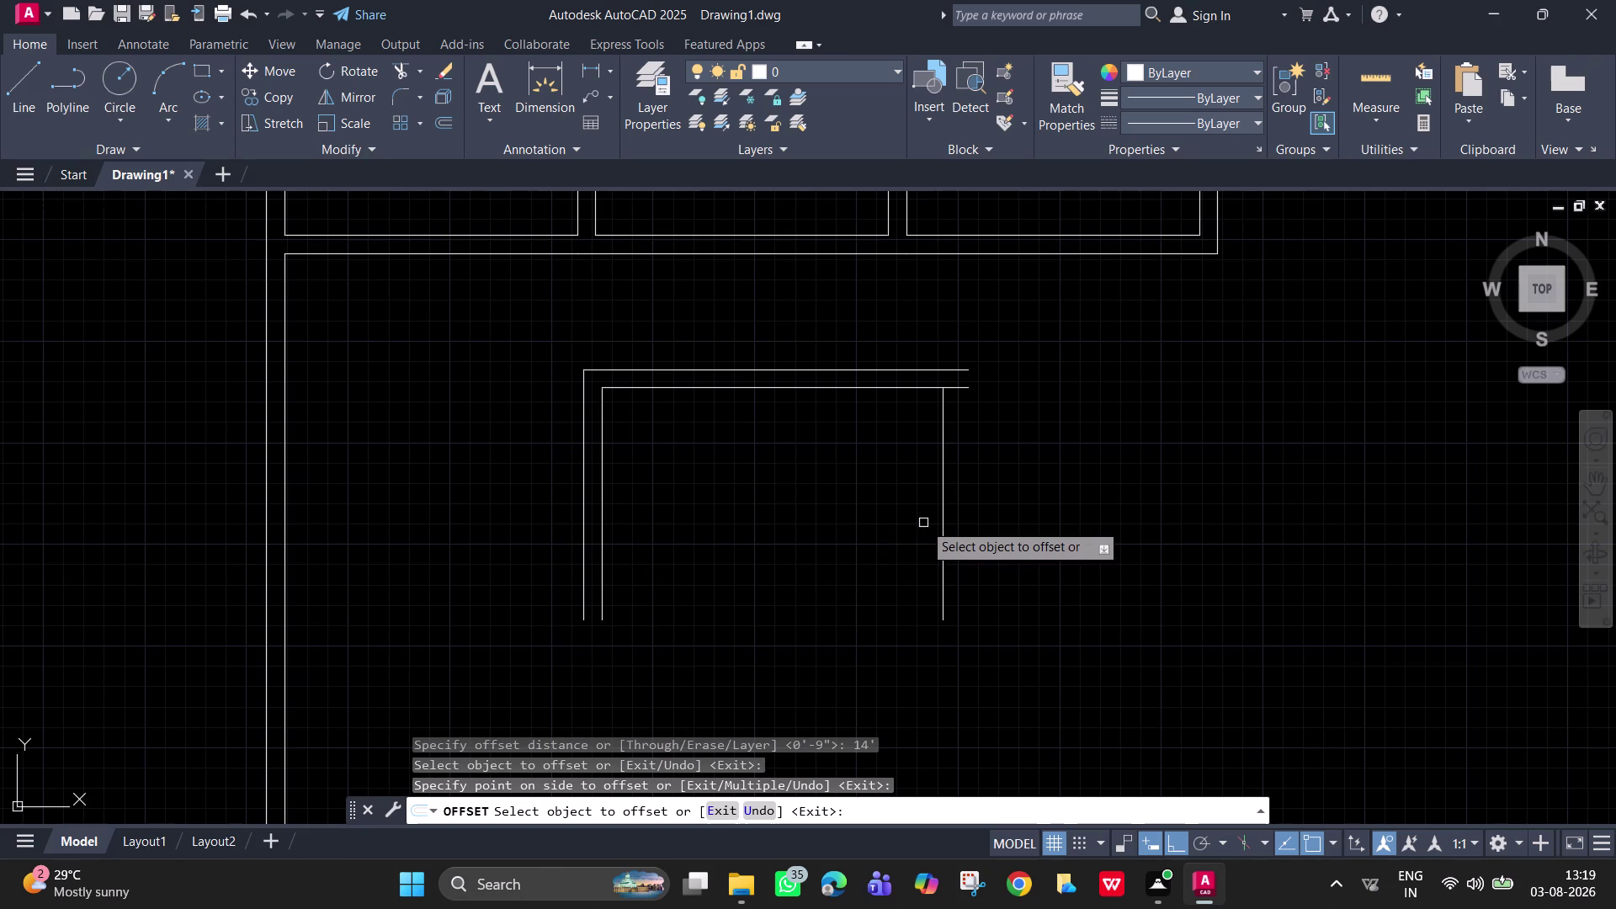
key(space)
key(9)
key(Return)
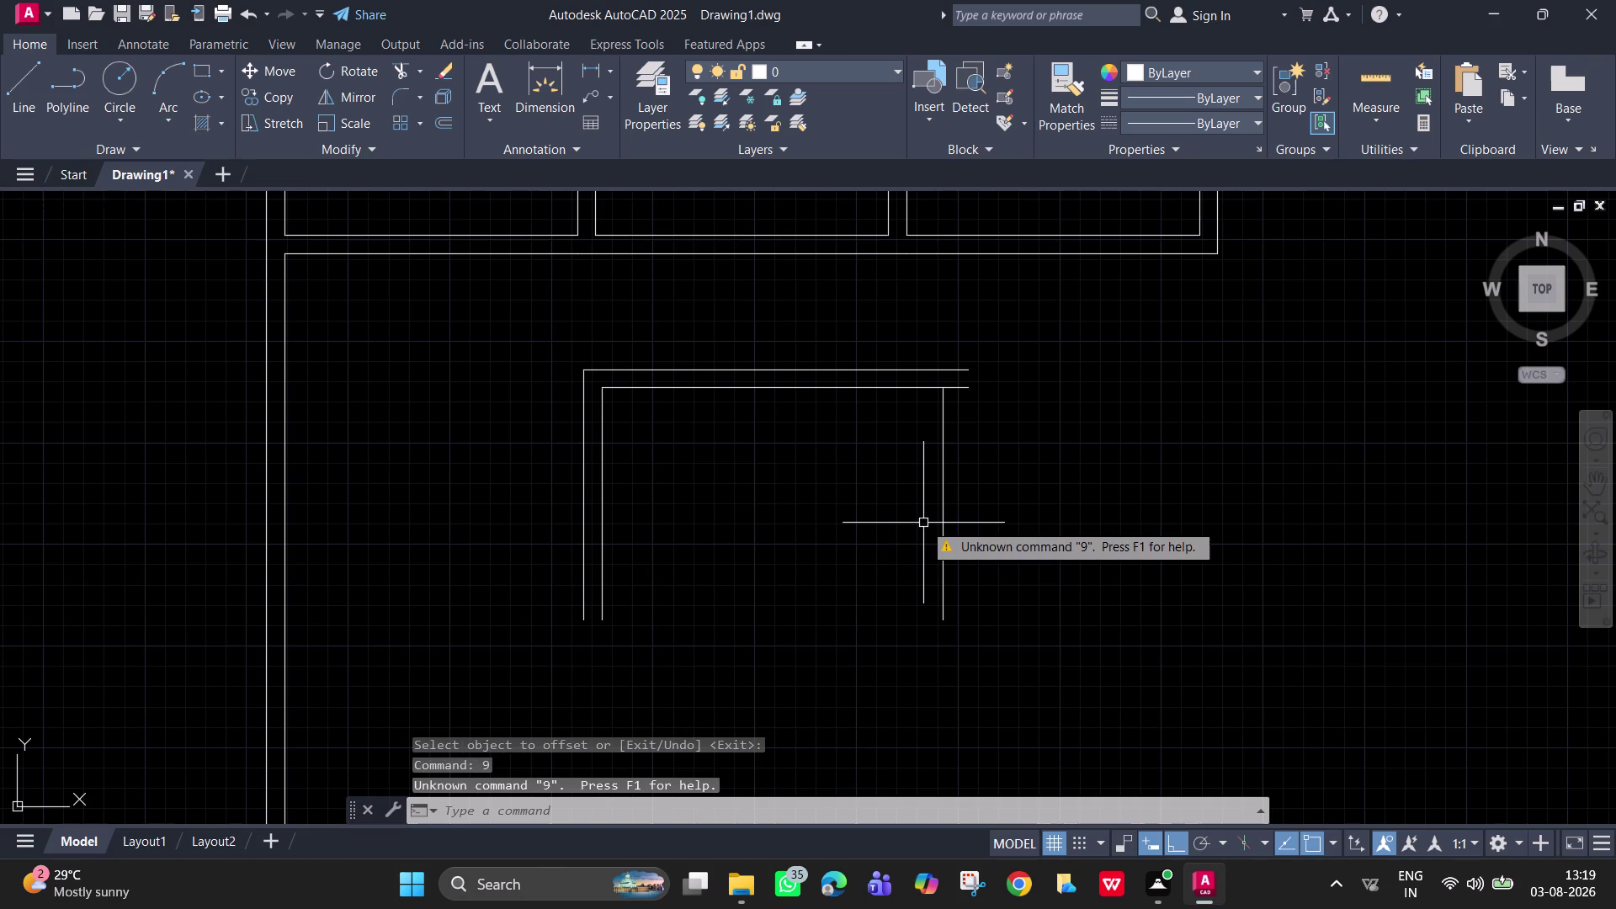
Offset the room's right wall line 9 inches into the room.
text(o)
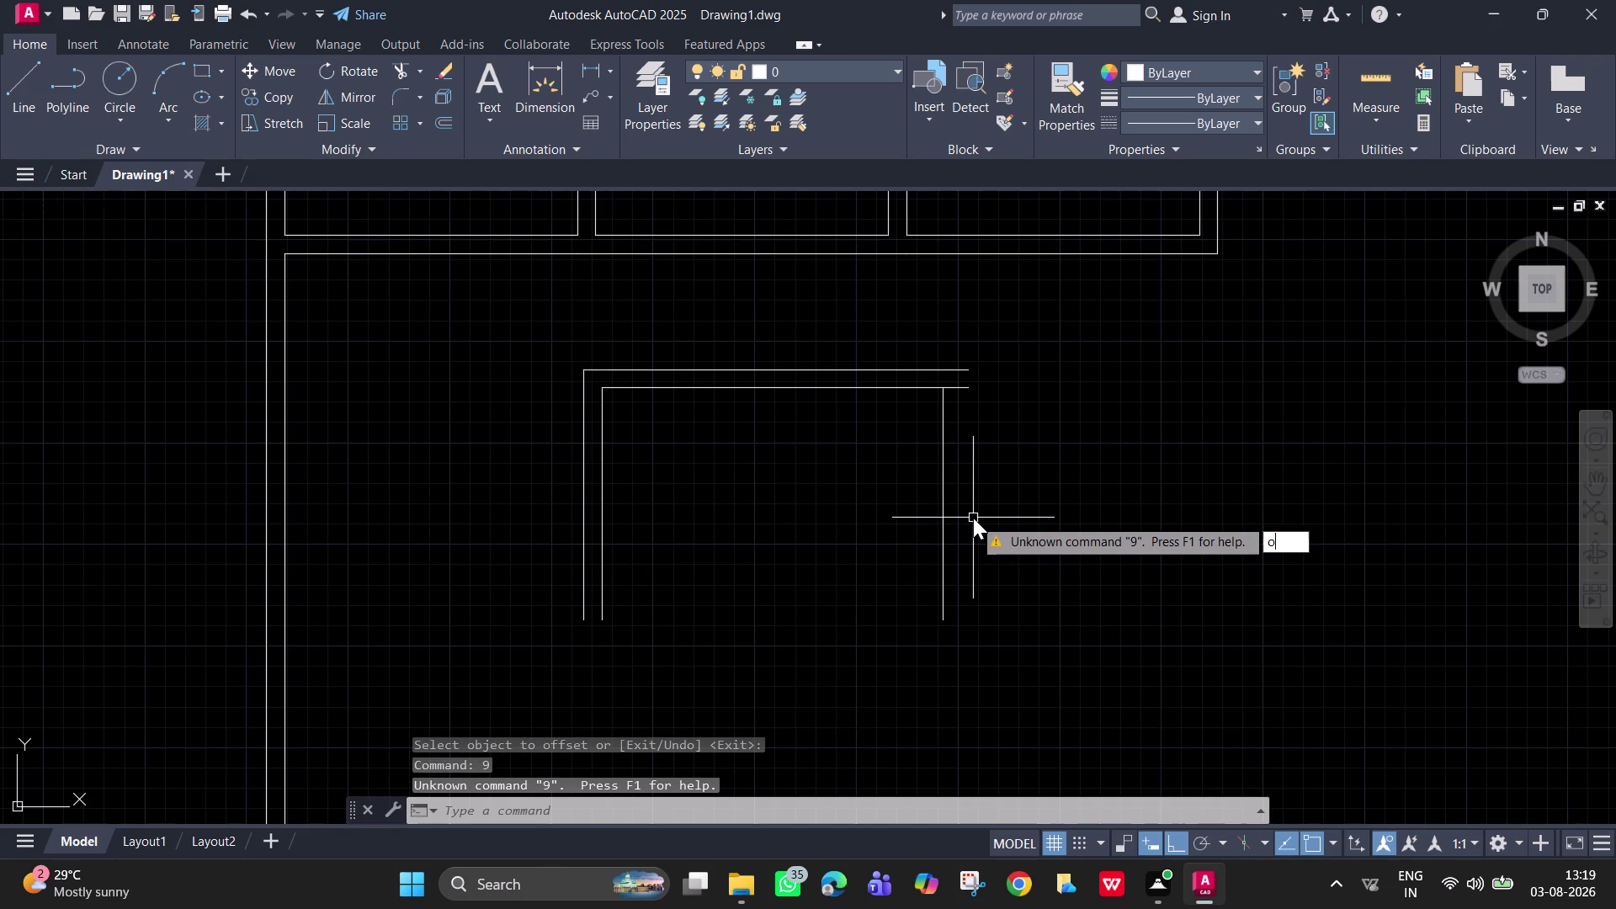
key(space)
key(9)
key(Return)
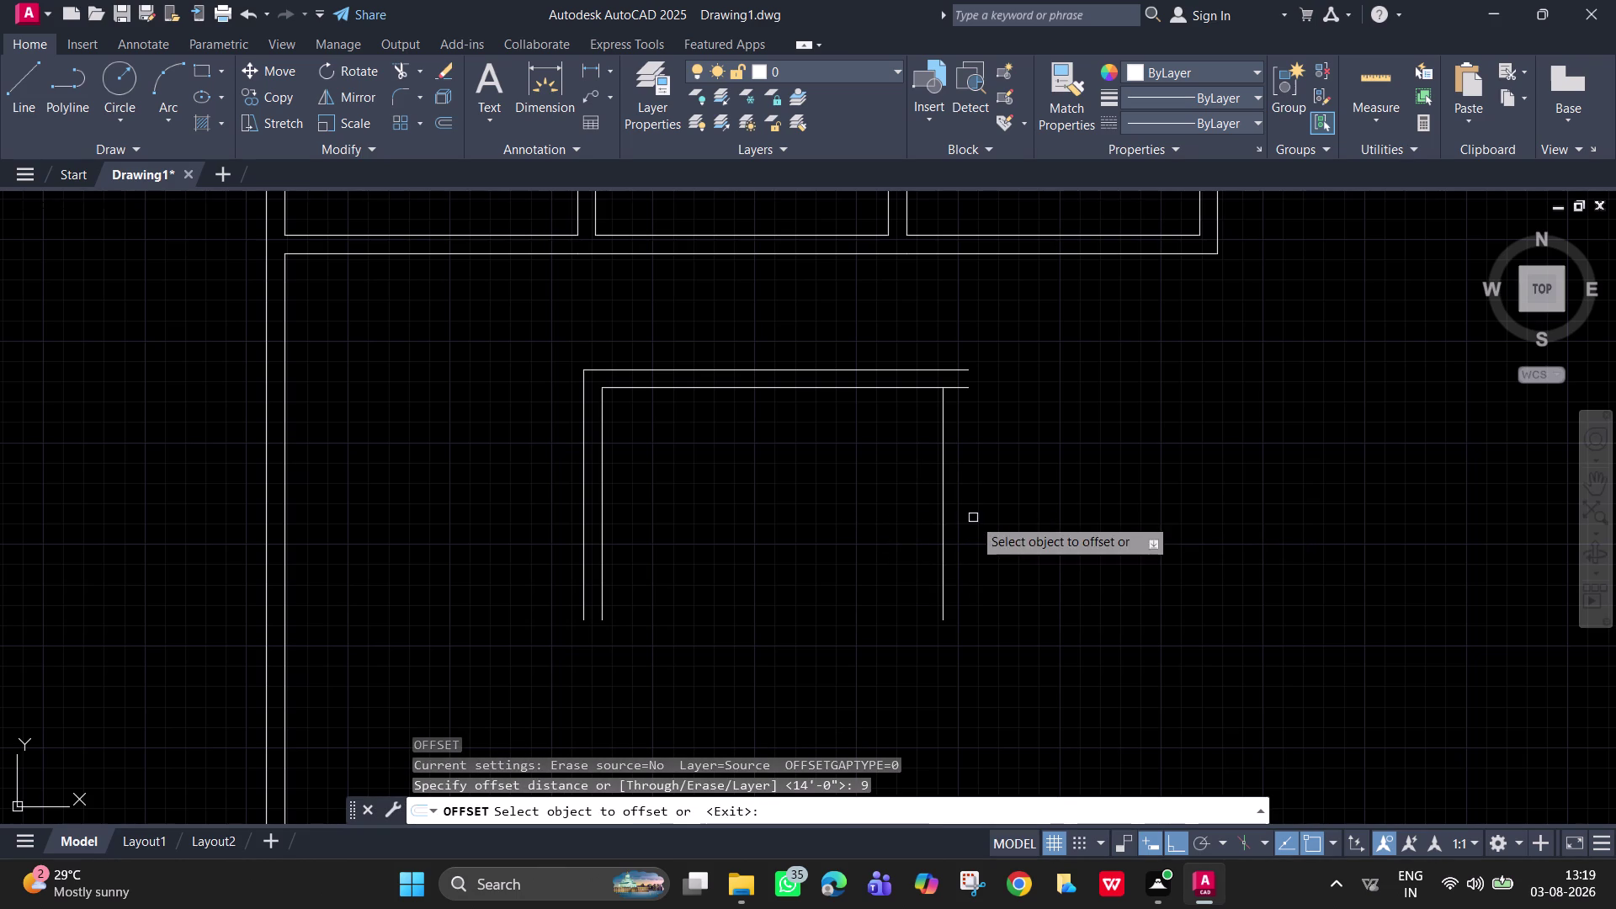
click(940, 458)
click(977, 469)
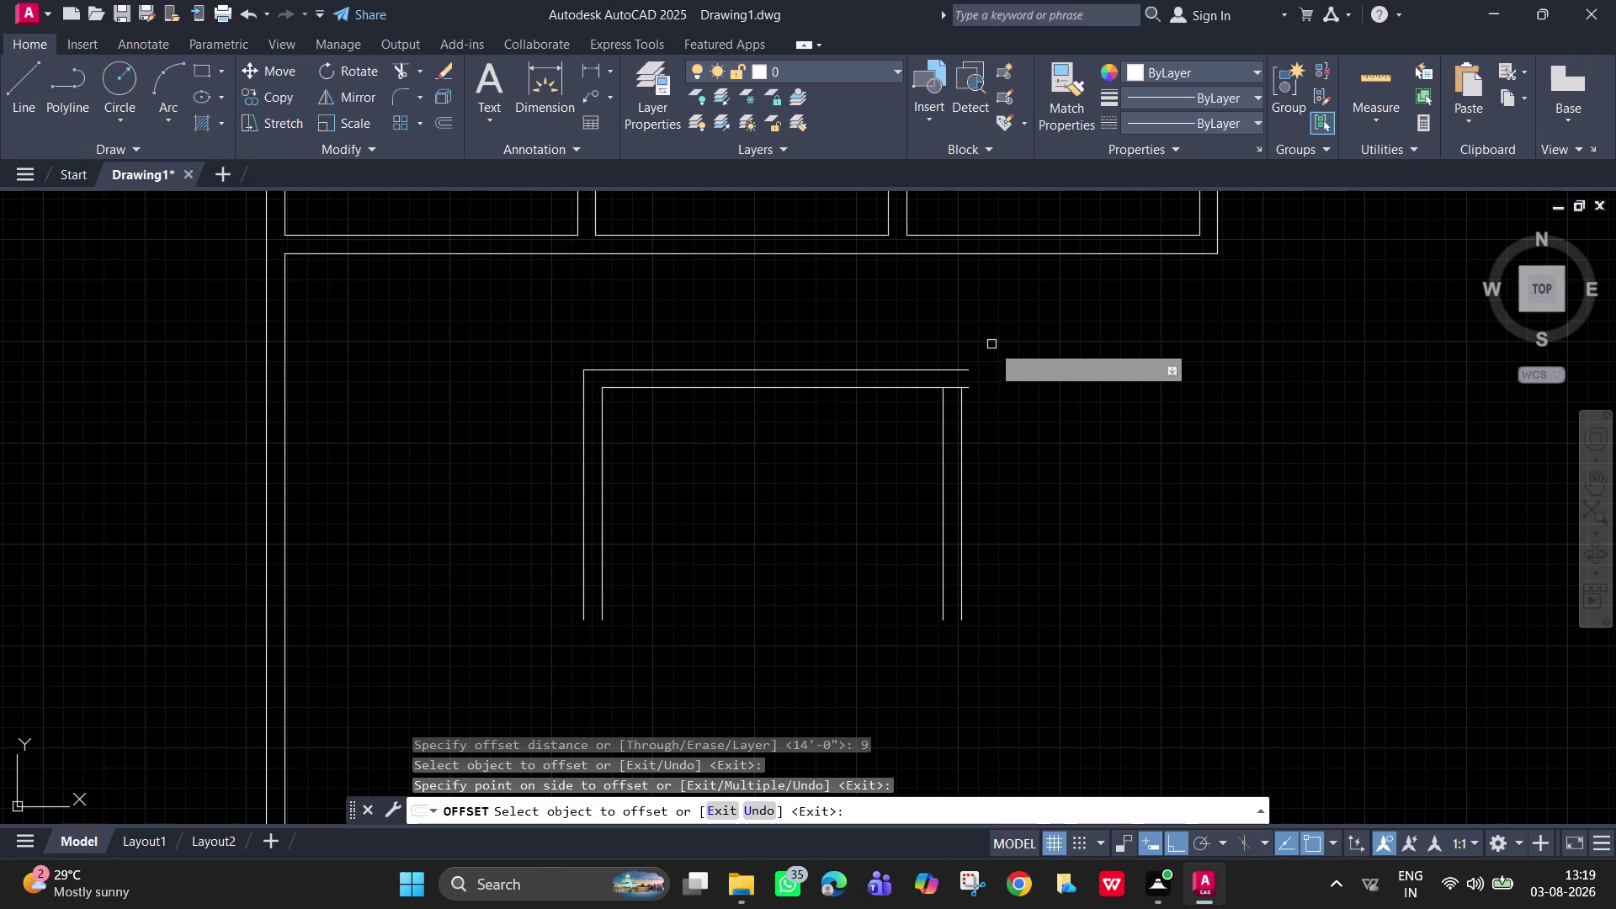
scroll(down, 3)
middle_drag(983, 395, 928, 337)
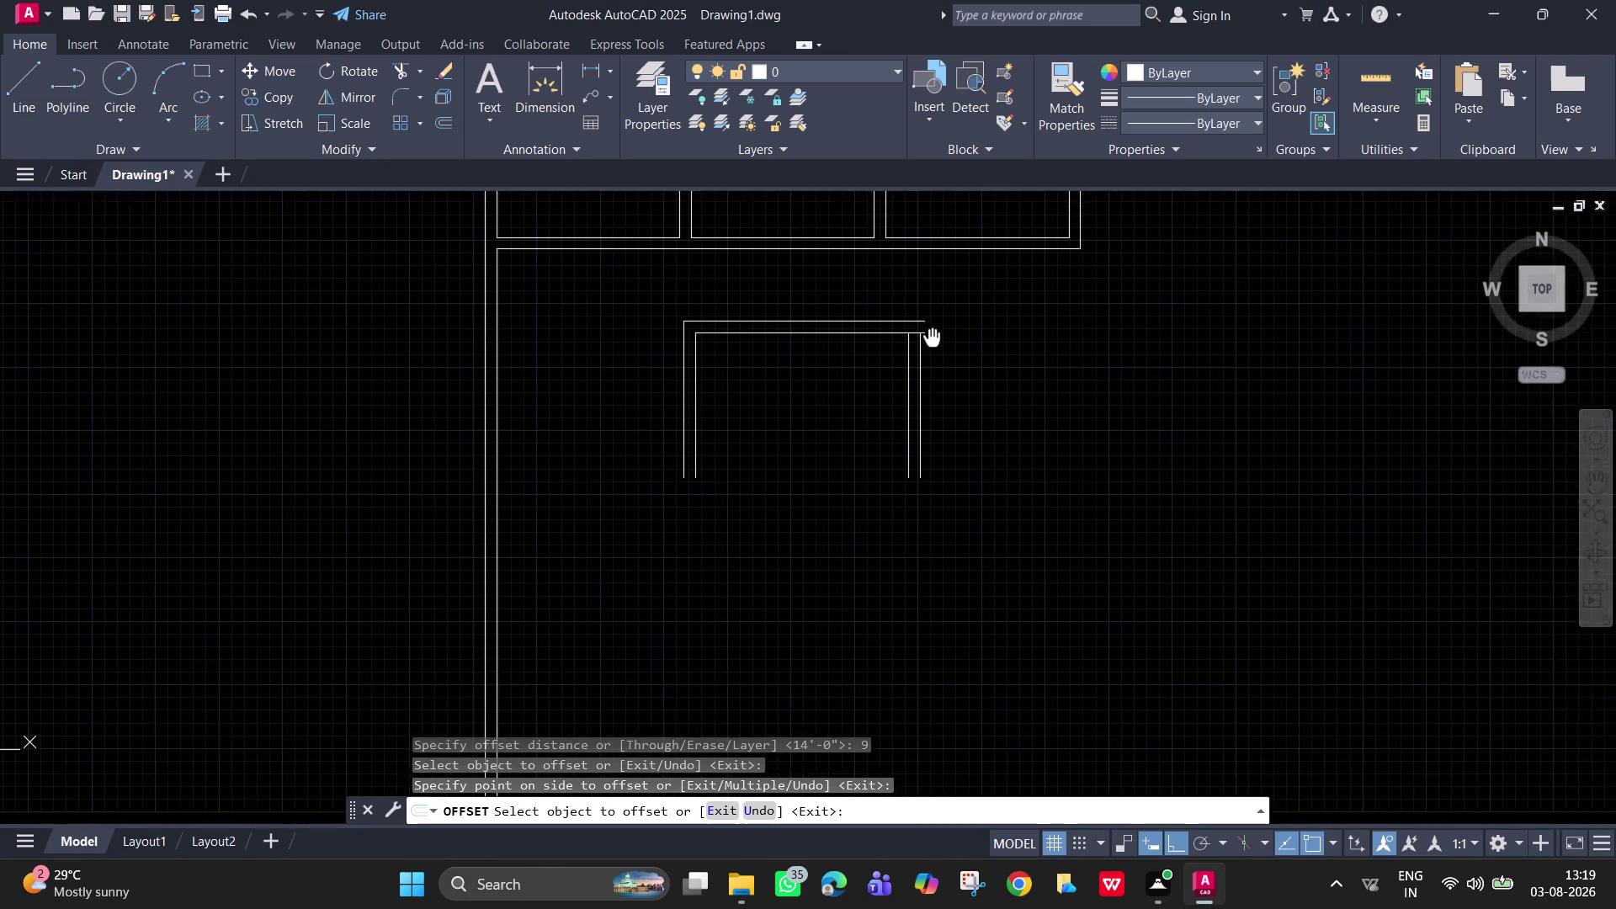
middle_drag(928, 337, 851, 347)
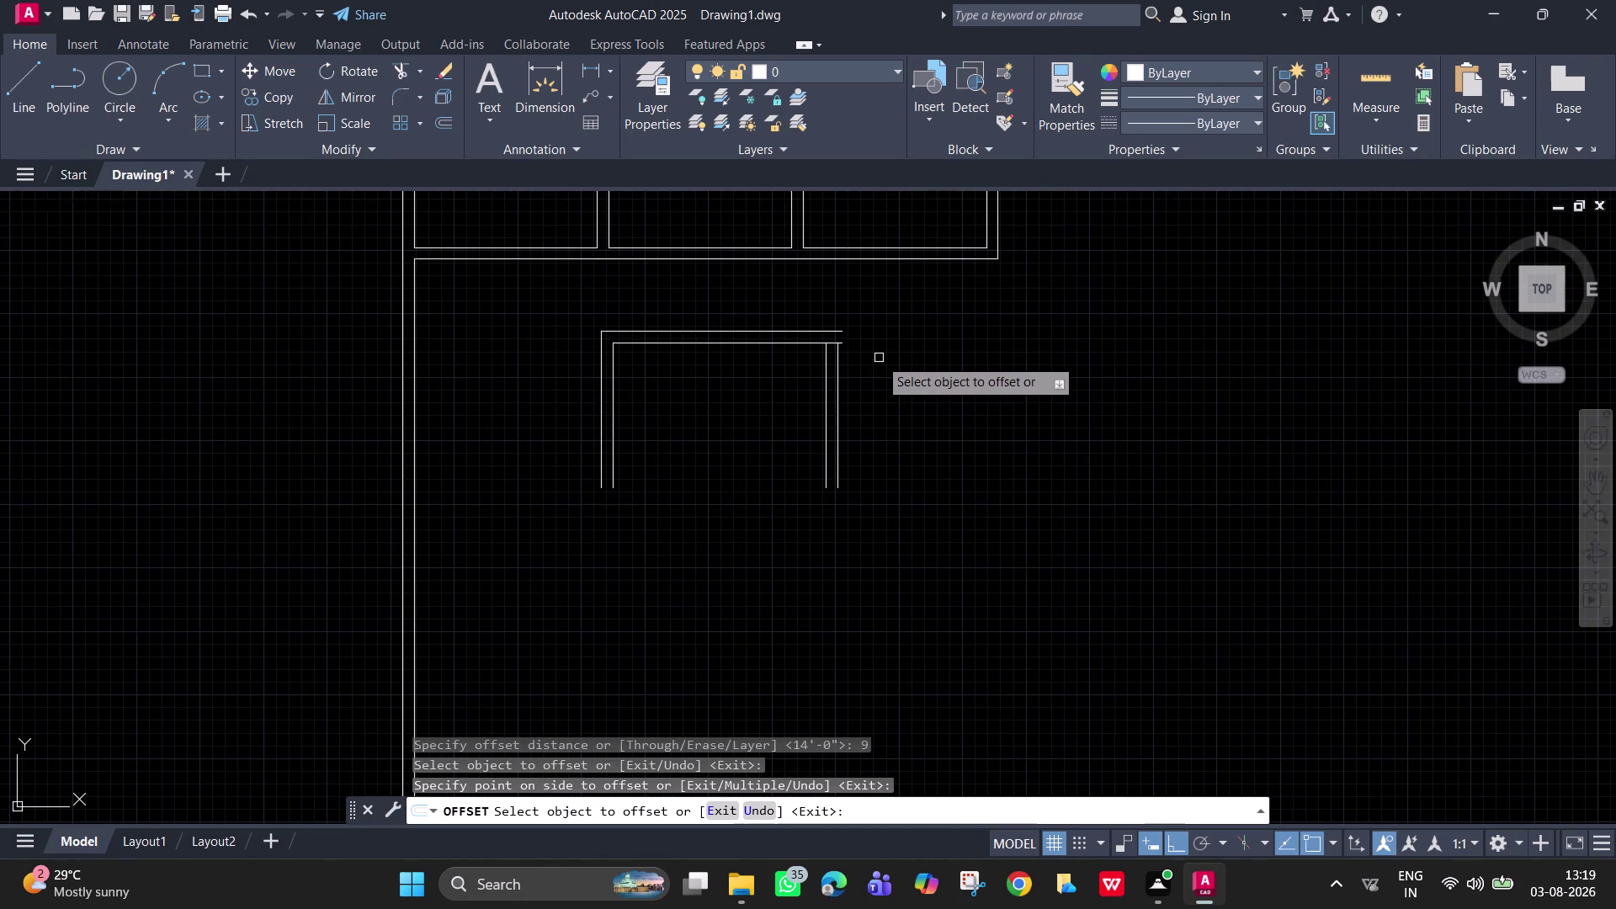
key(space)
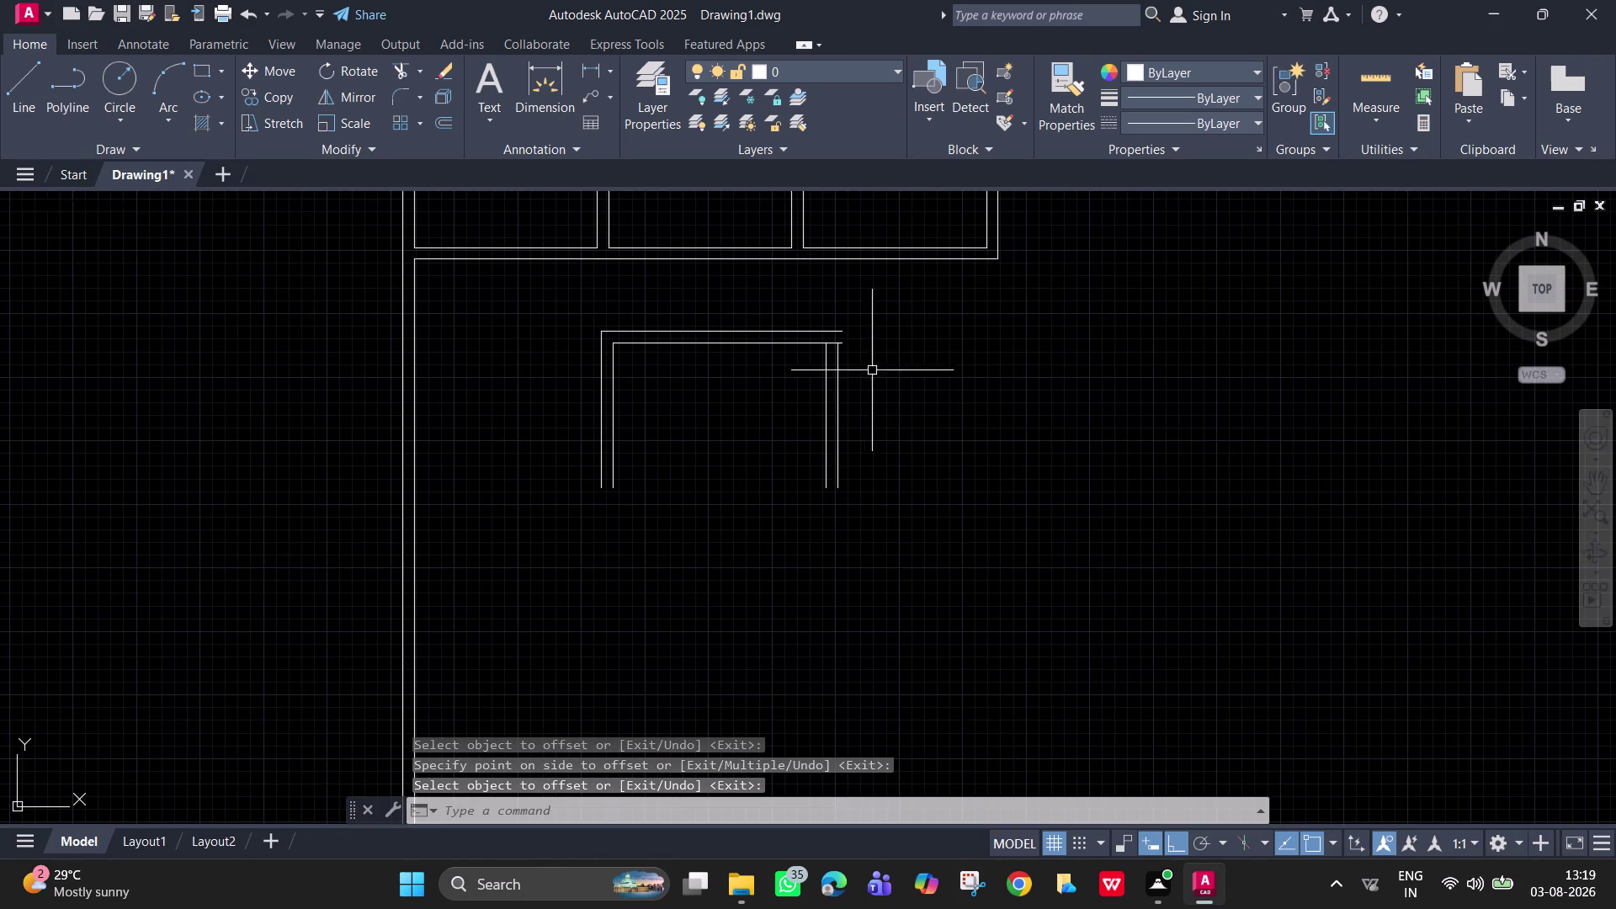
Offset the inner top wall line 11'6" downward to form the bottom wall.
text(o)
key(space)
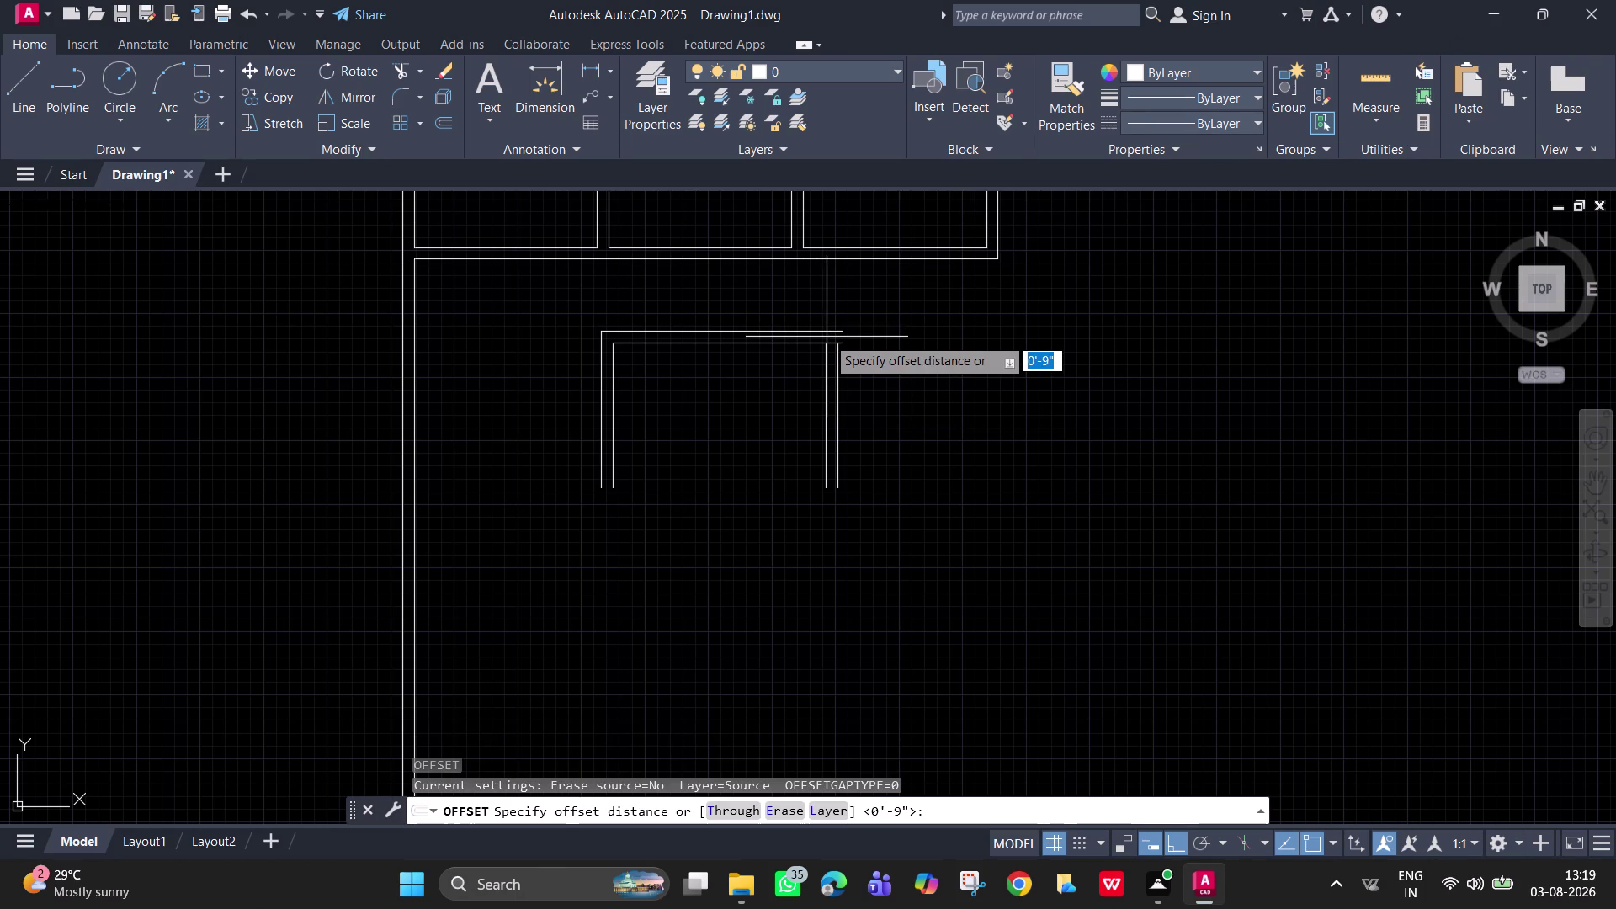
text(11')
text(6")
key(Return)
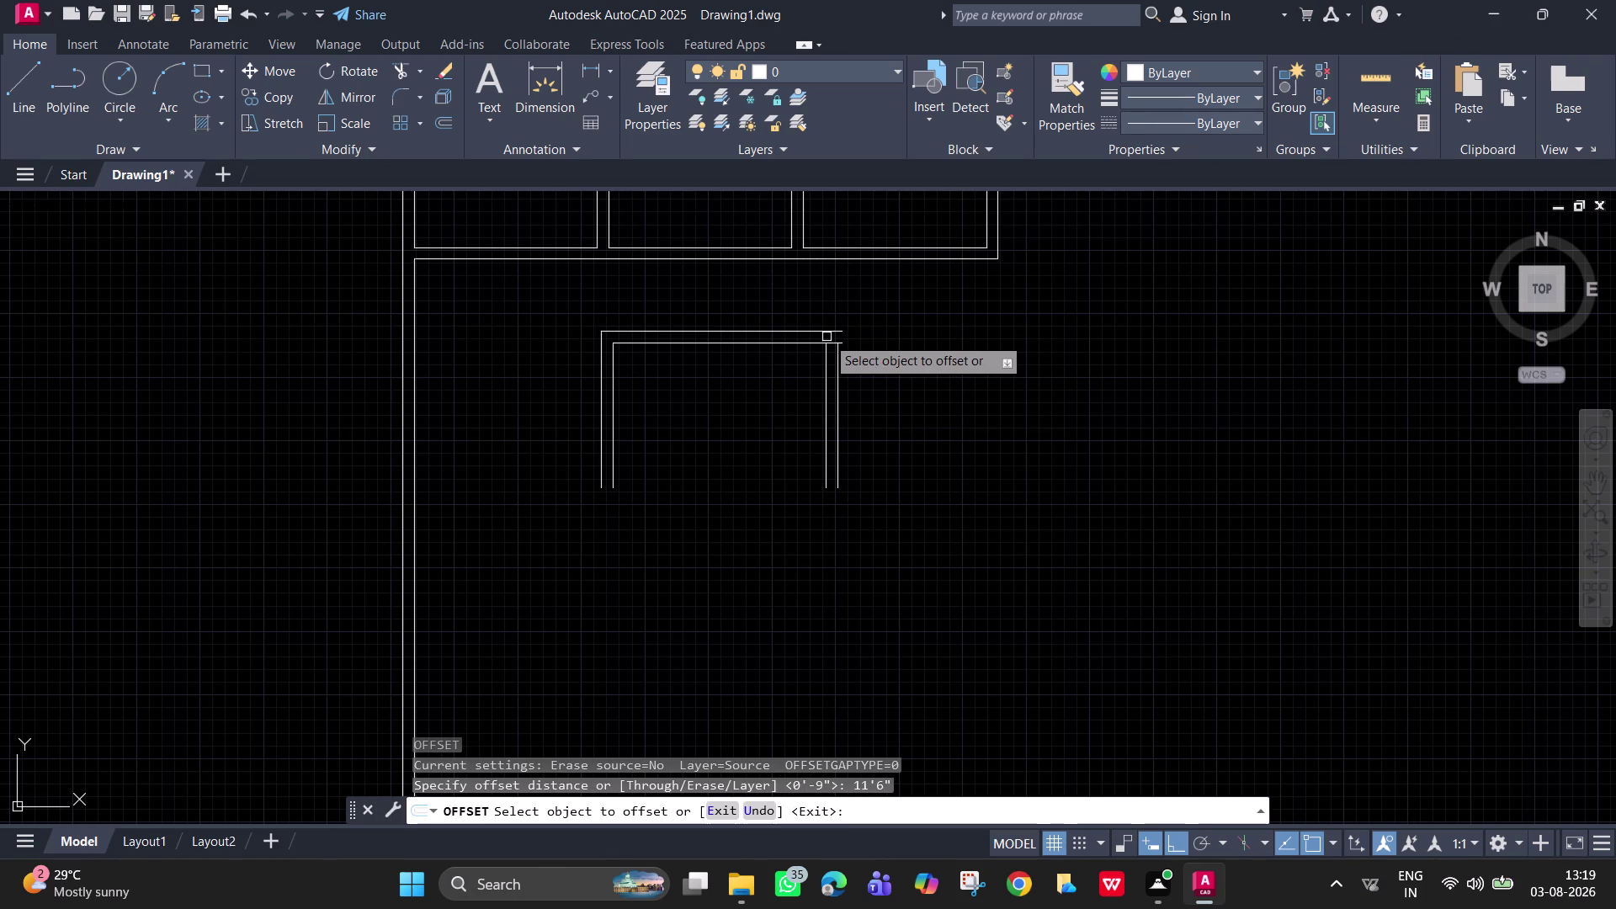
click(809, 345)
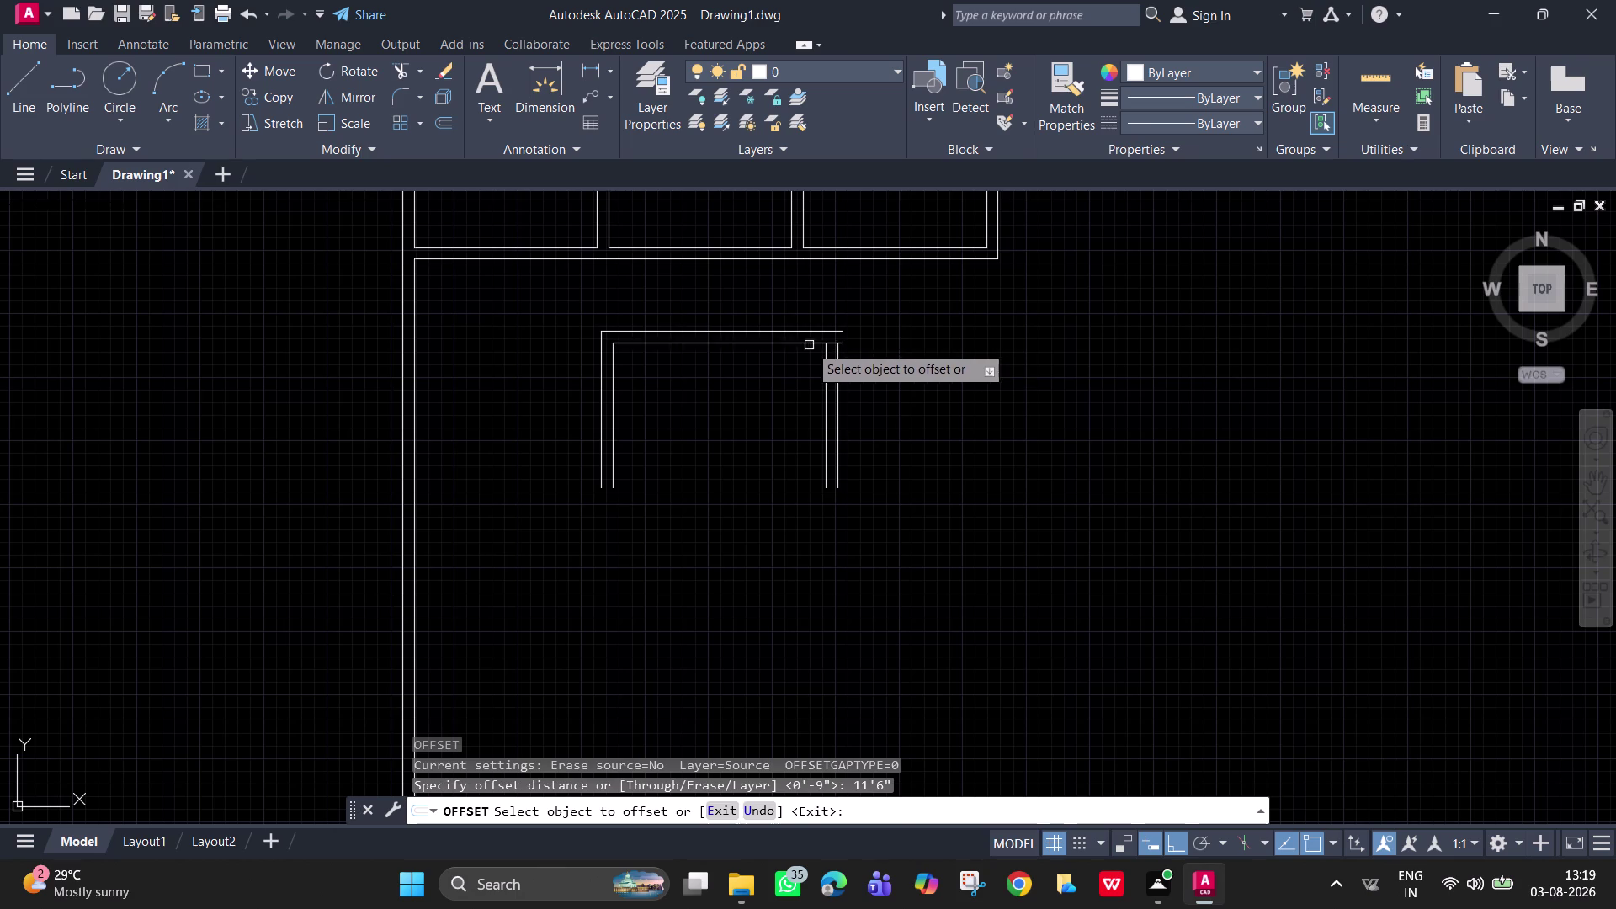
click(775, 471)
key(Escape)
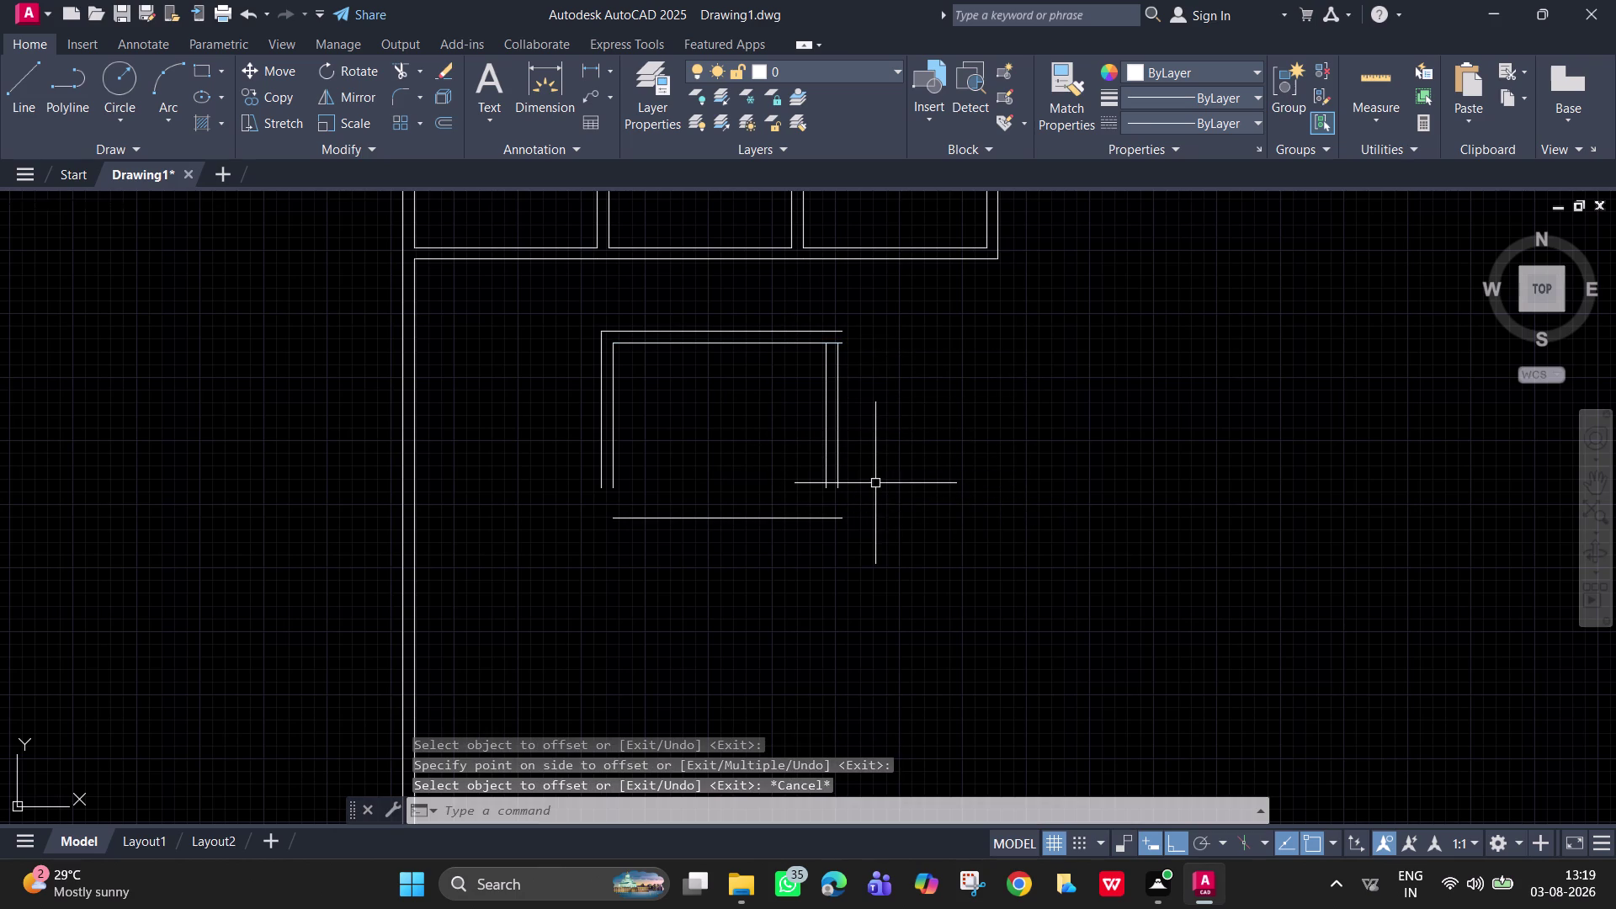
Extend the inner left and right wall lines down to the bottom wall line.
key(e)
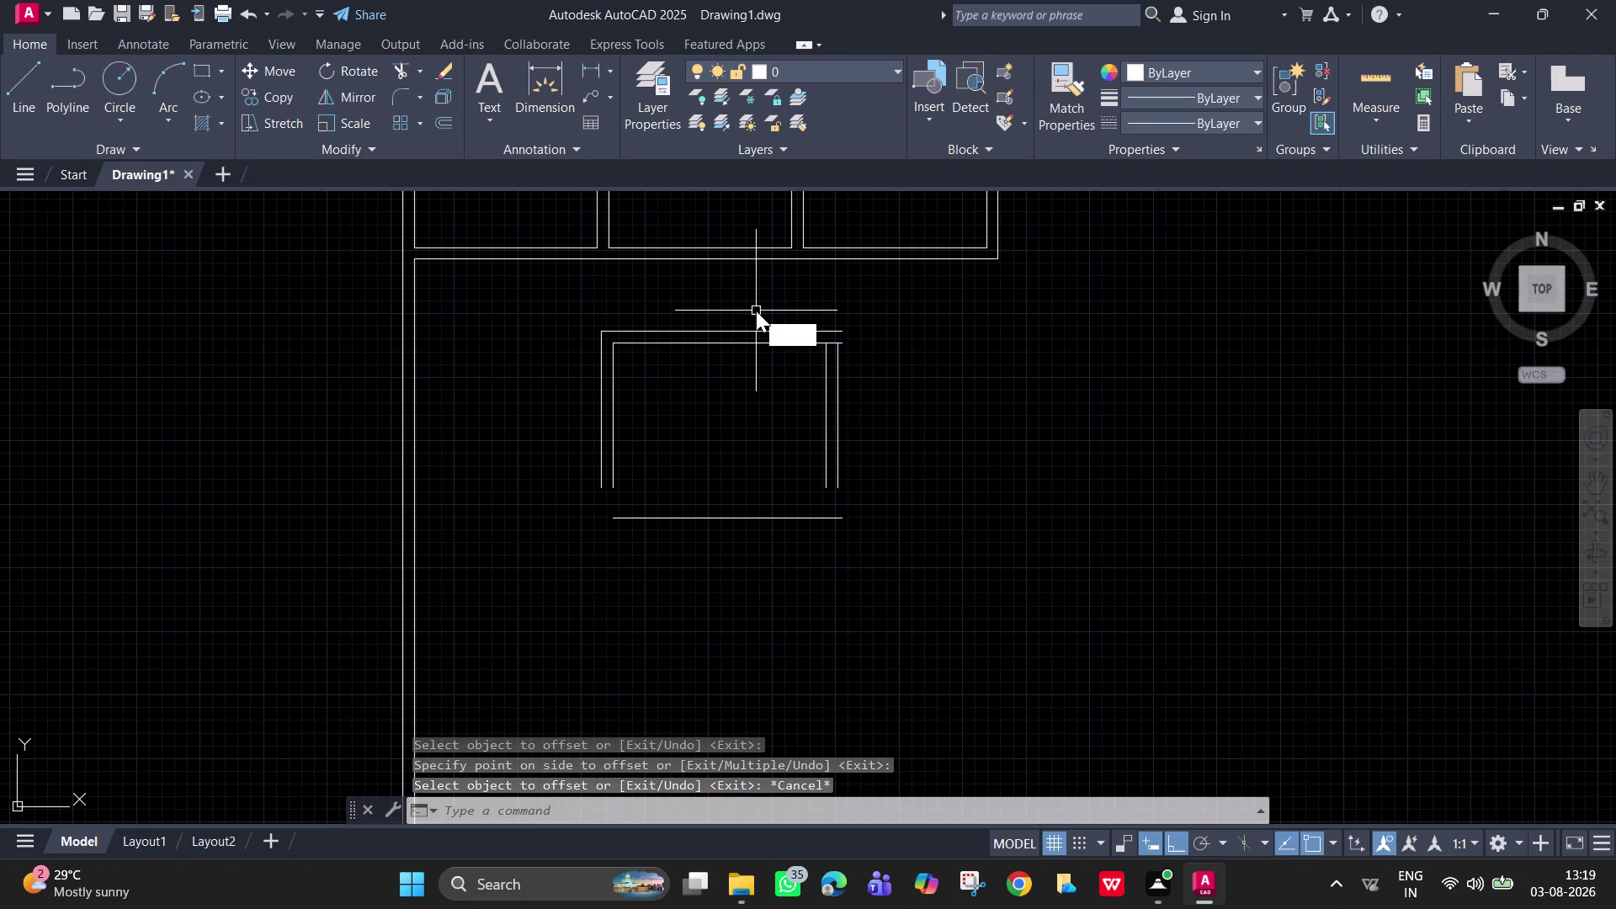
text(x)
key(space)
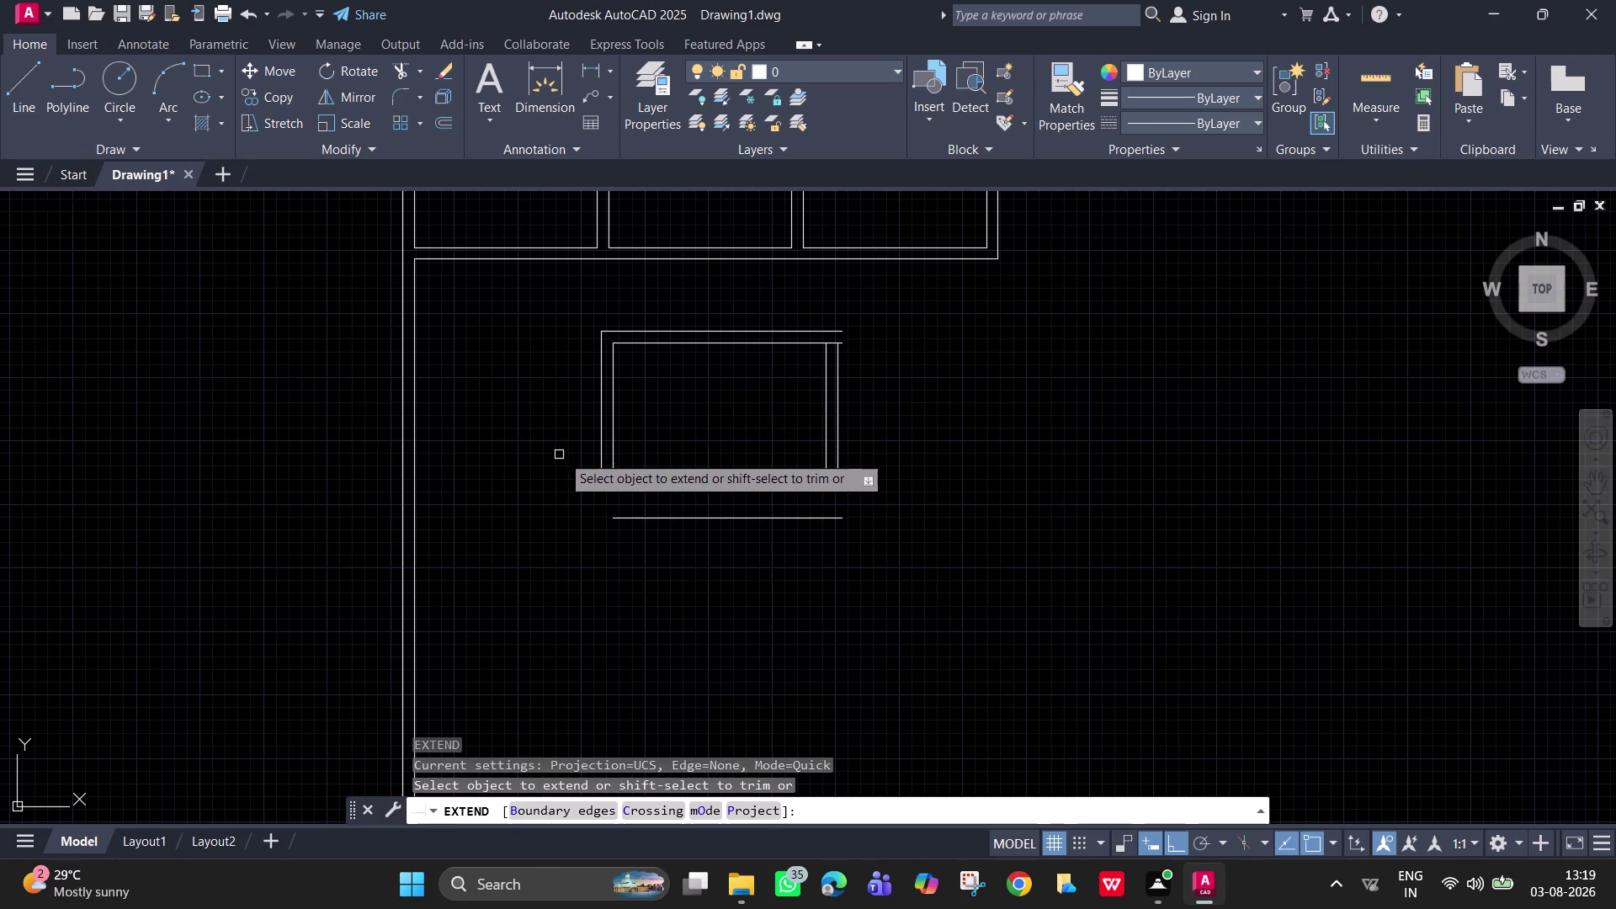
click(613, 466)
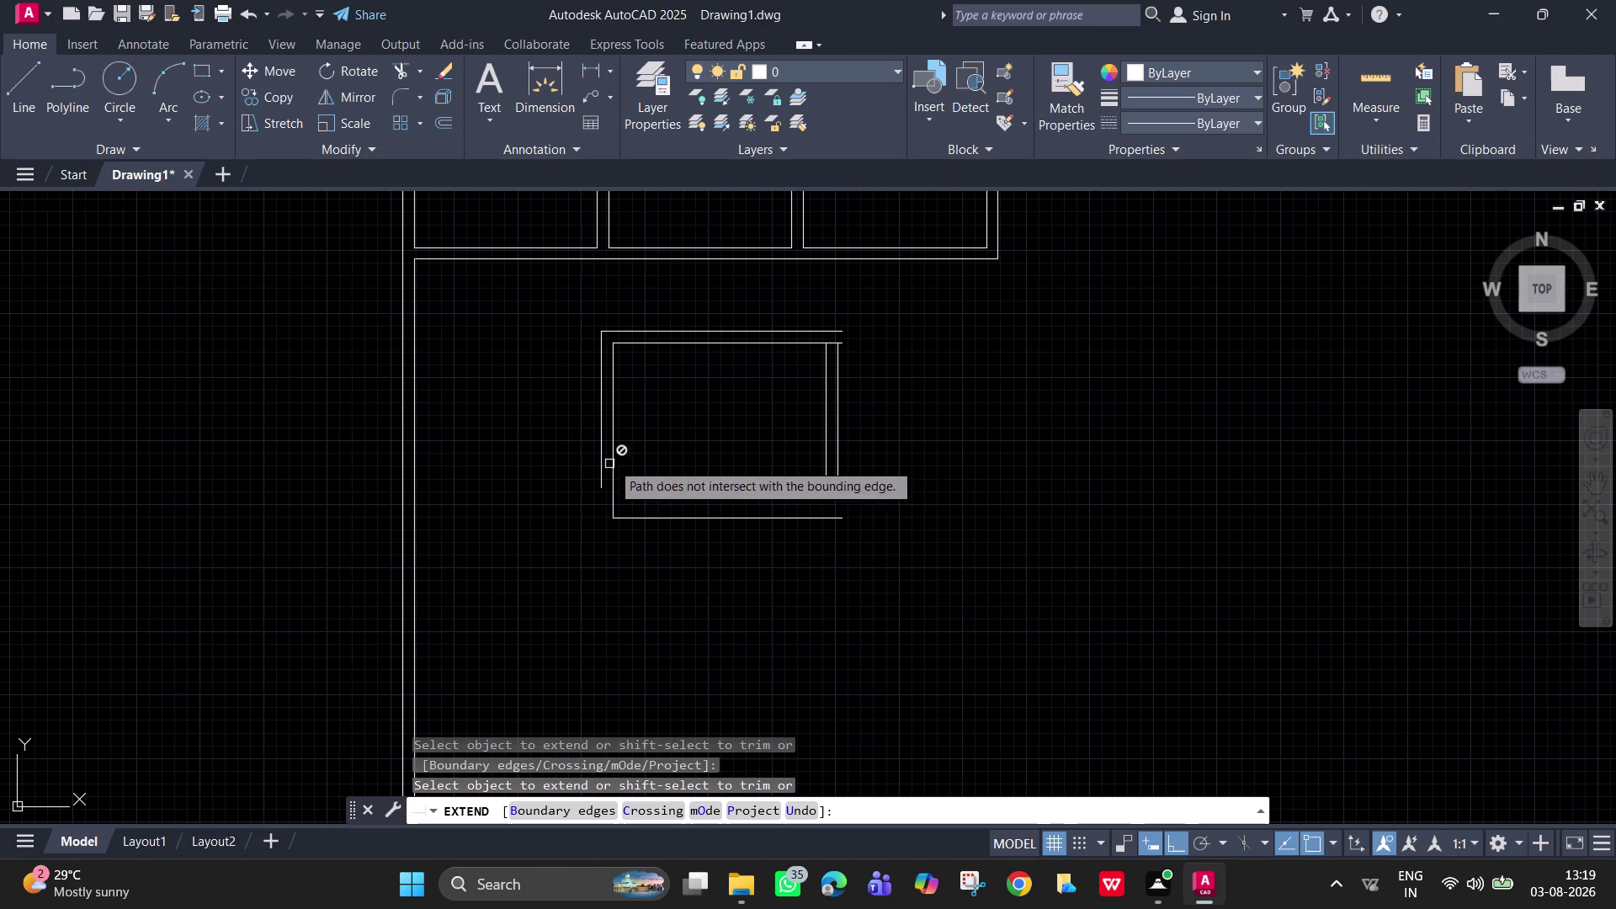
click(827, 470)
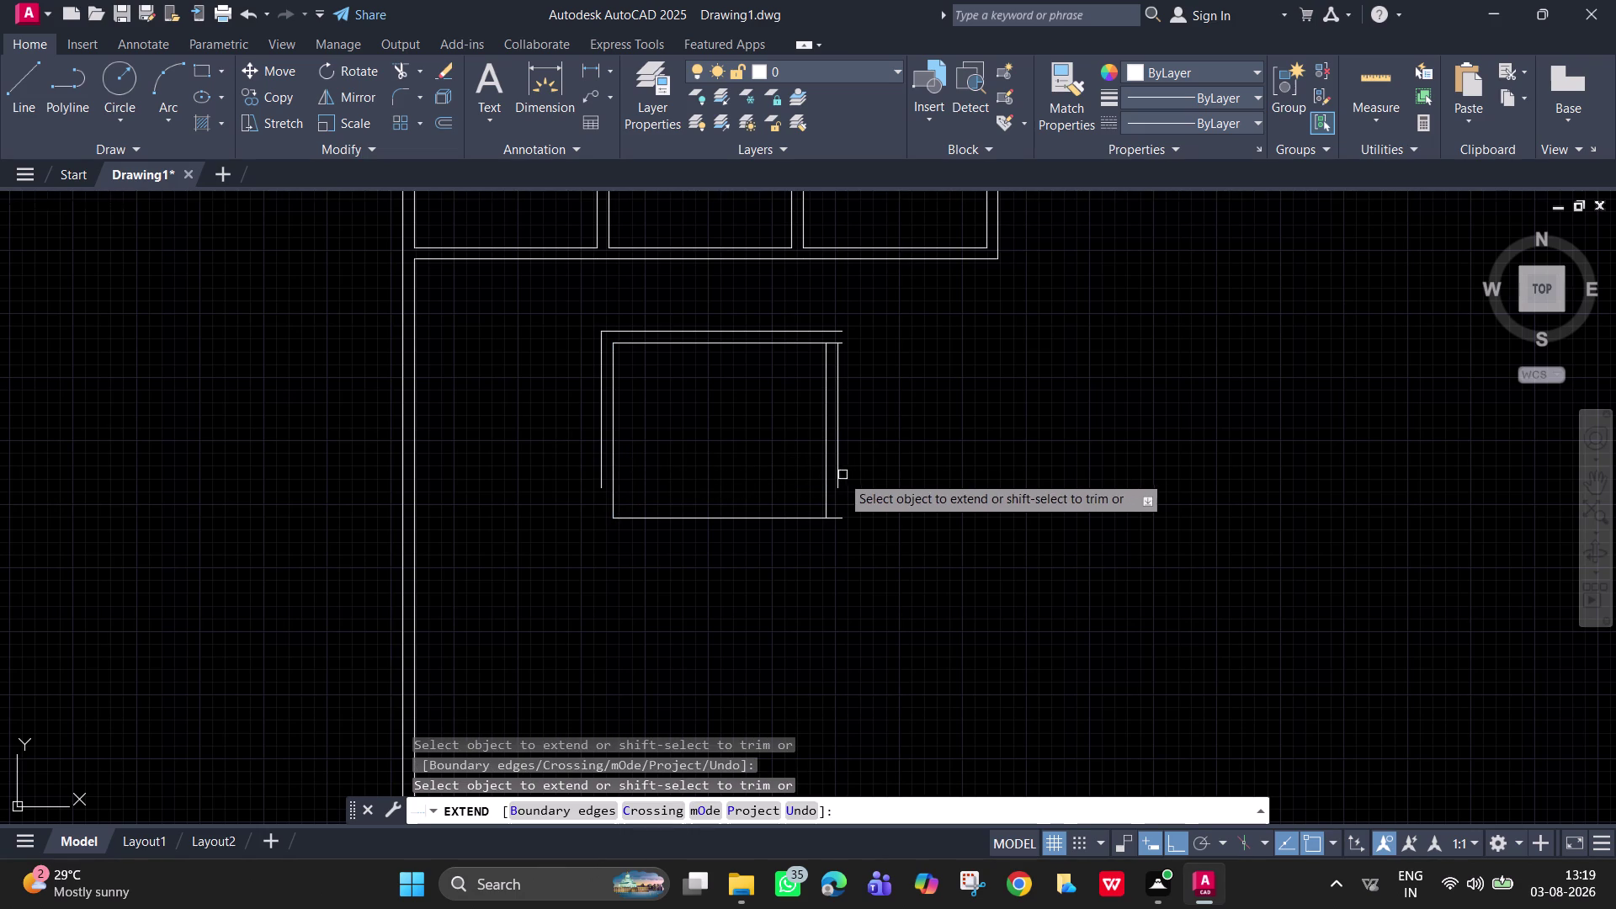
click(840, 475)
click(596, 460)
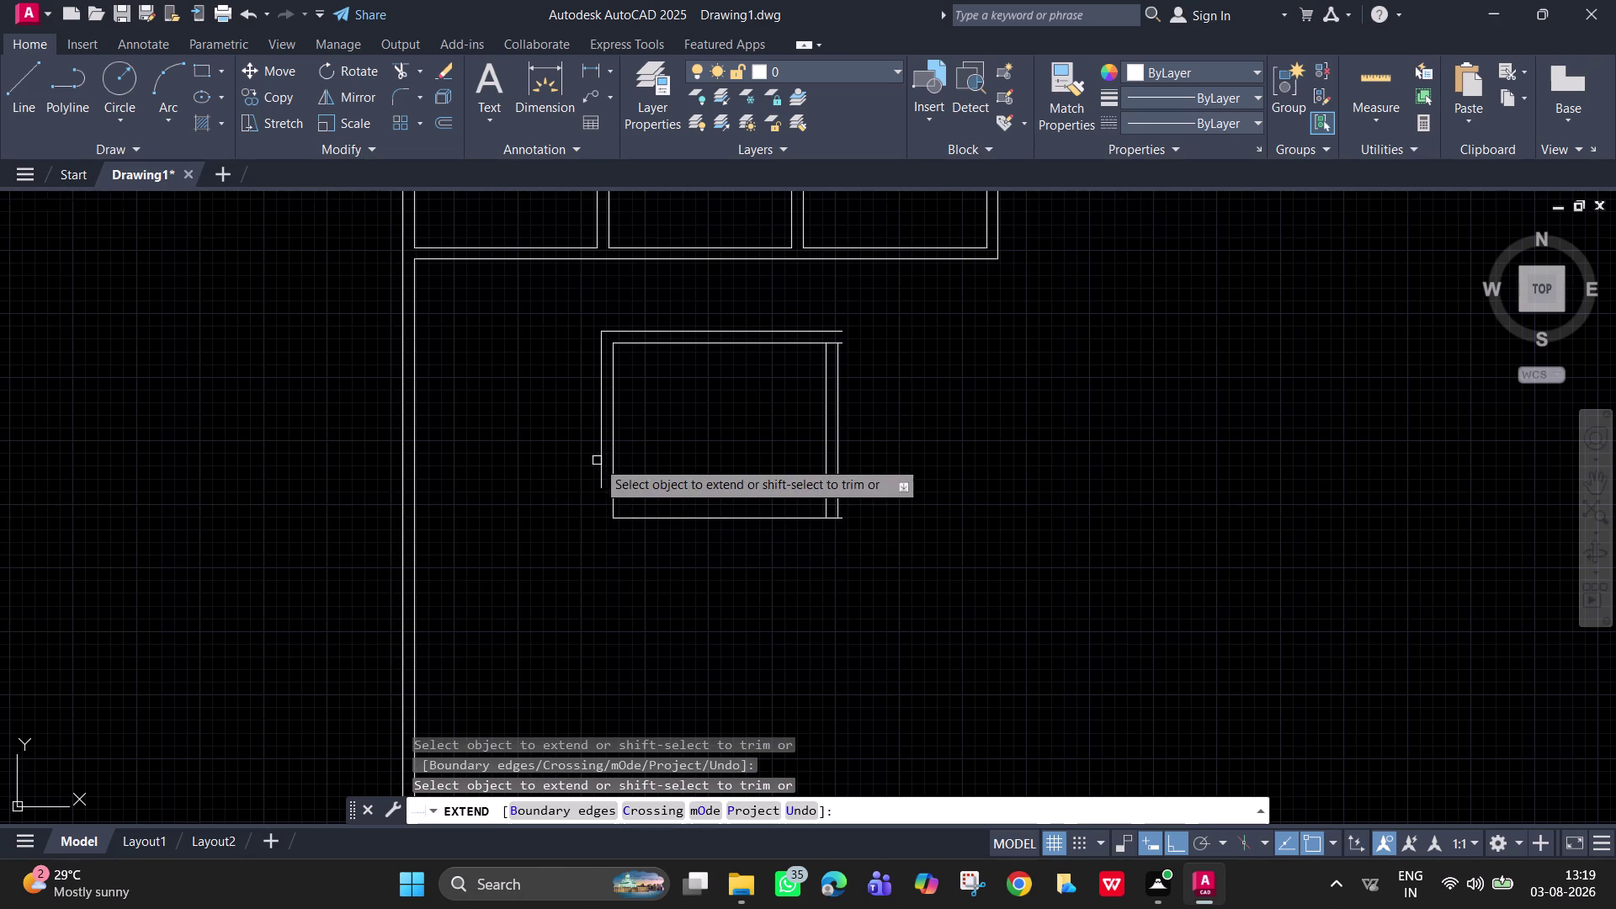
key(Escape)
Draw a short line leftward from the room's bottom-left corner.
key(l)
key(space)
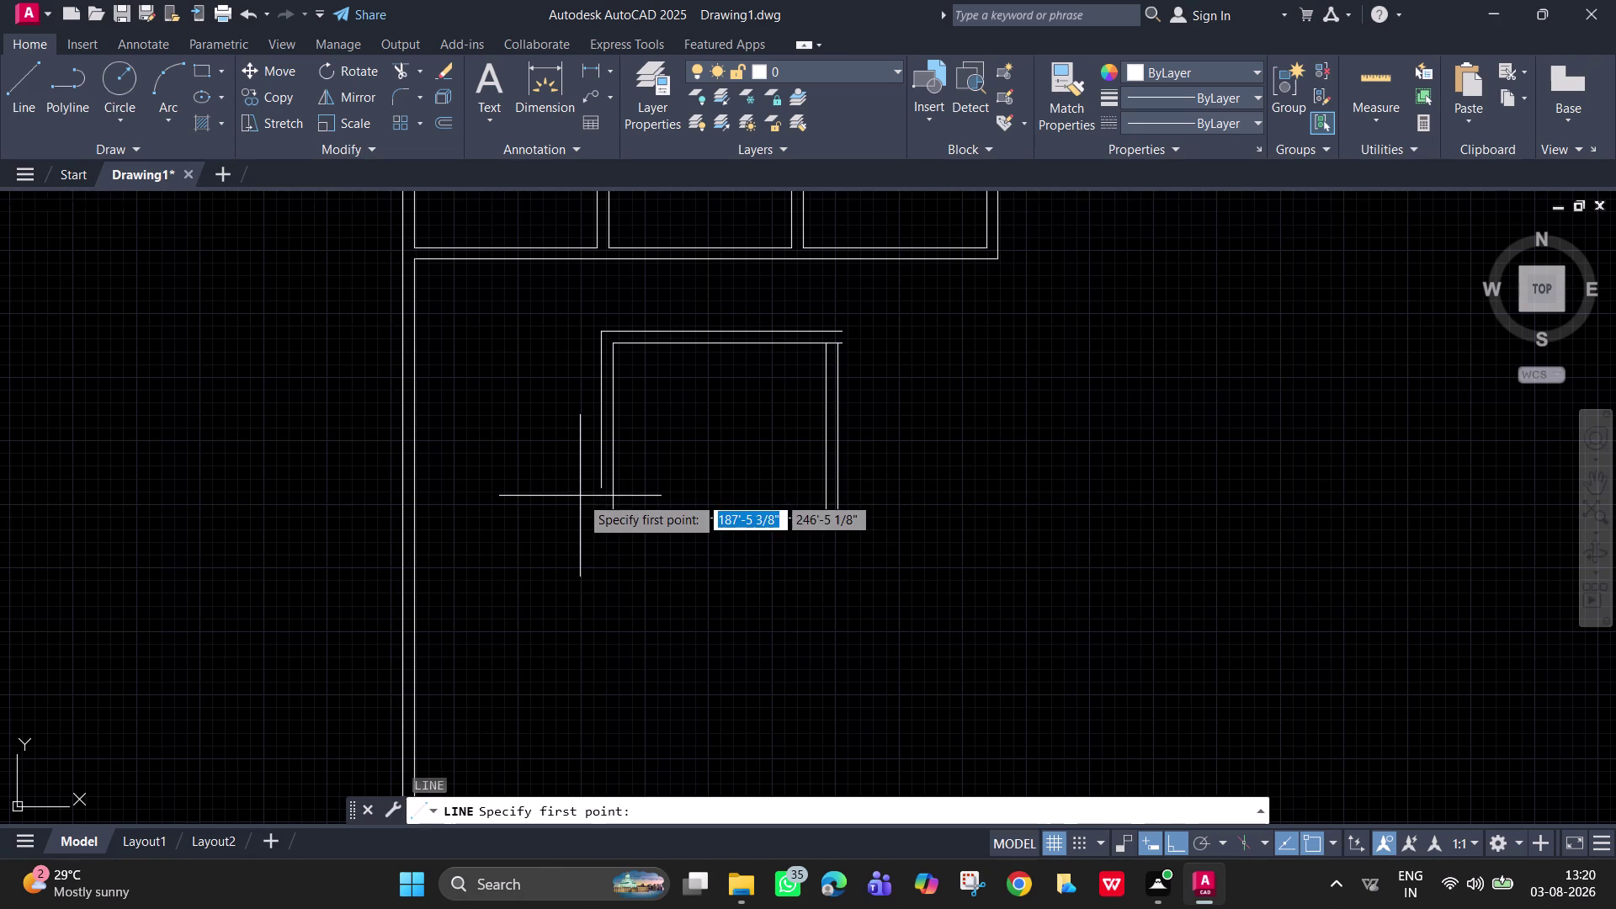
scroll(up, 3)
click(619, 531)
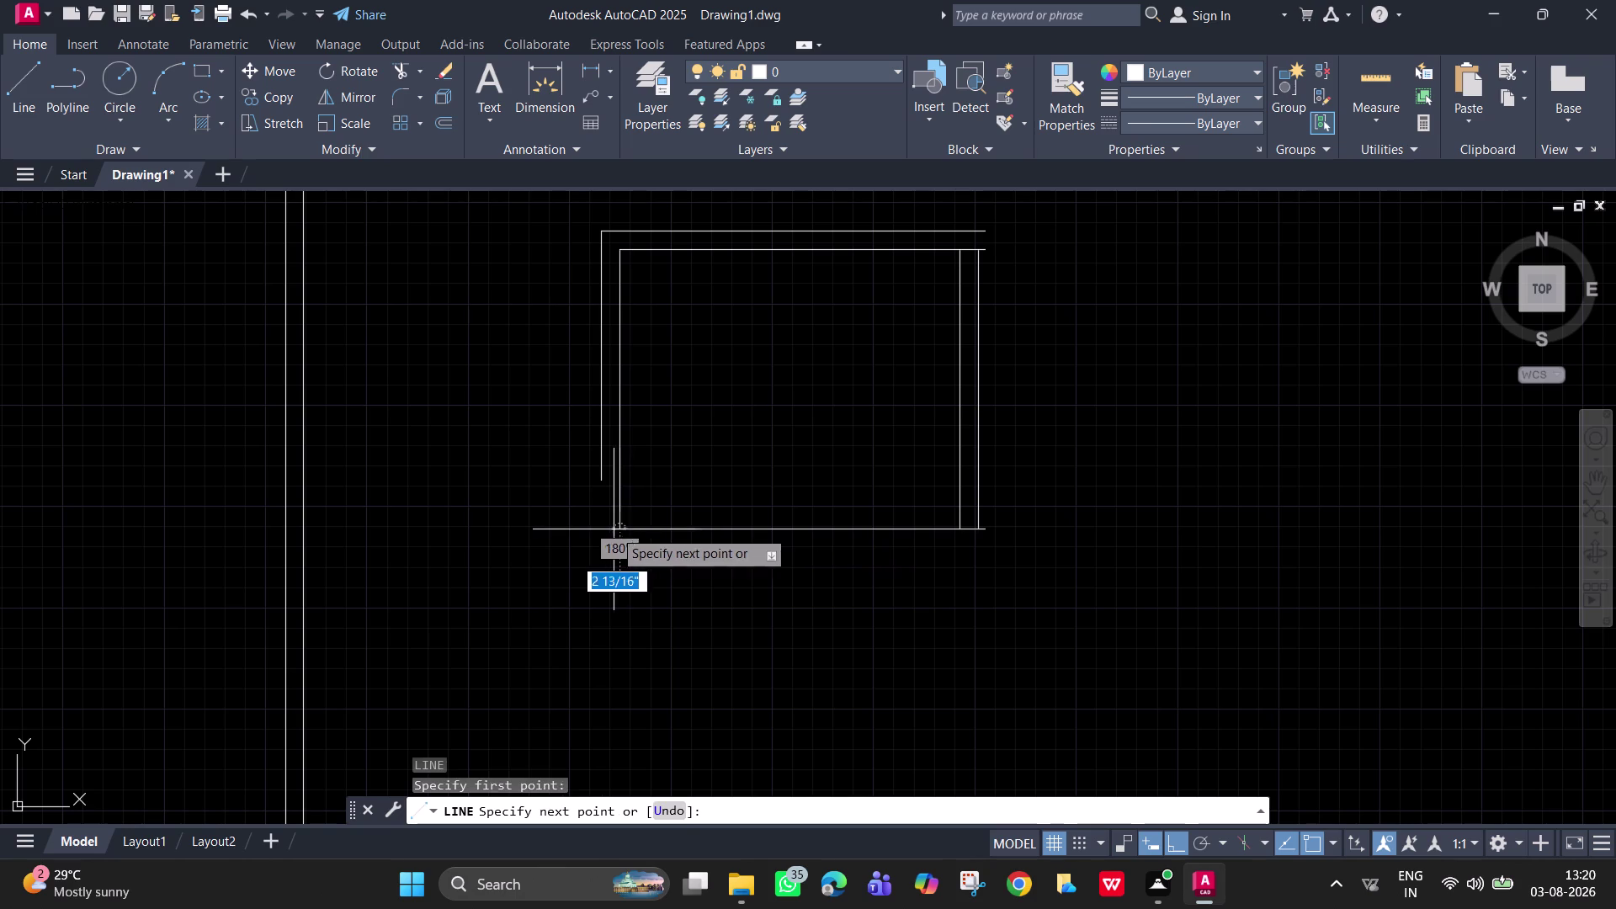
click(583, 526)
key(space)
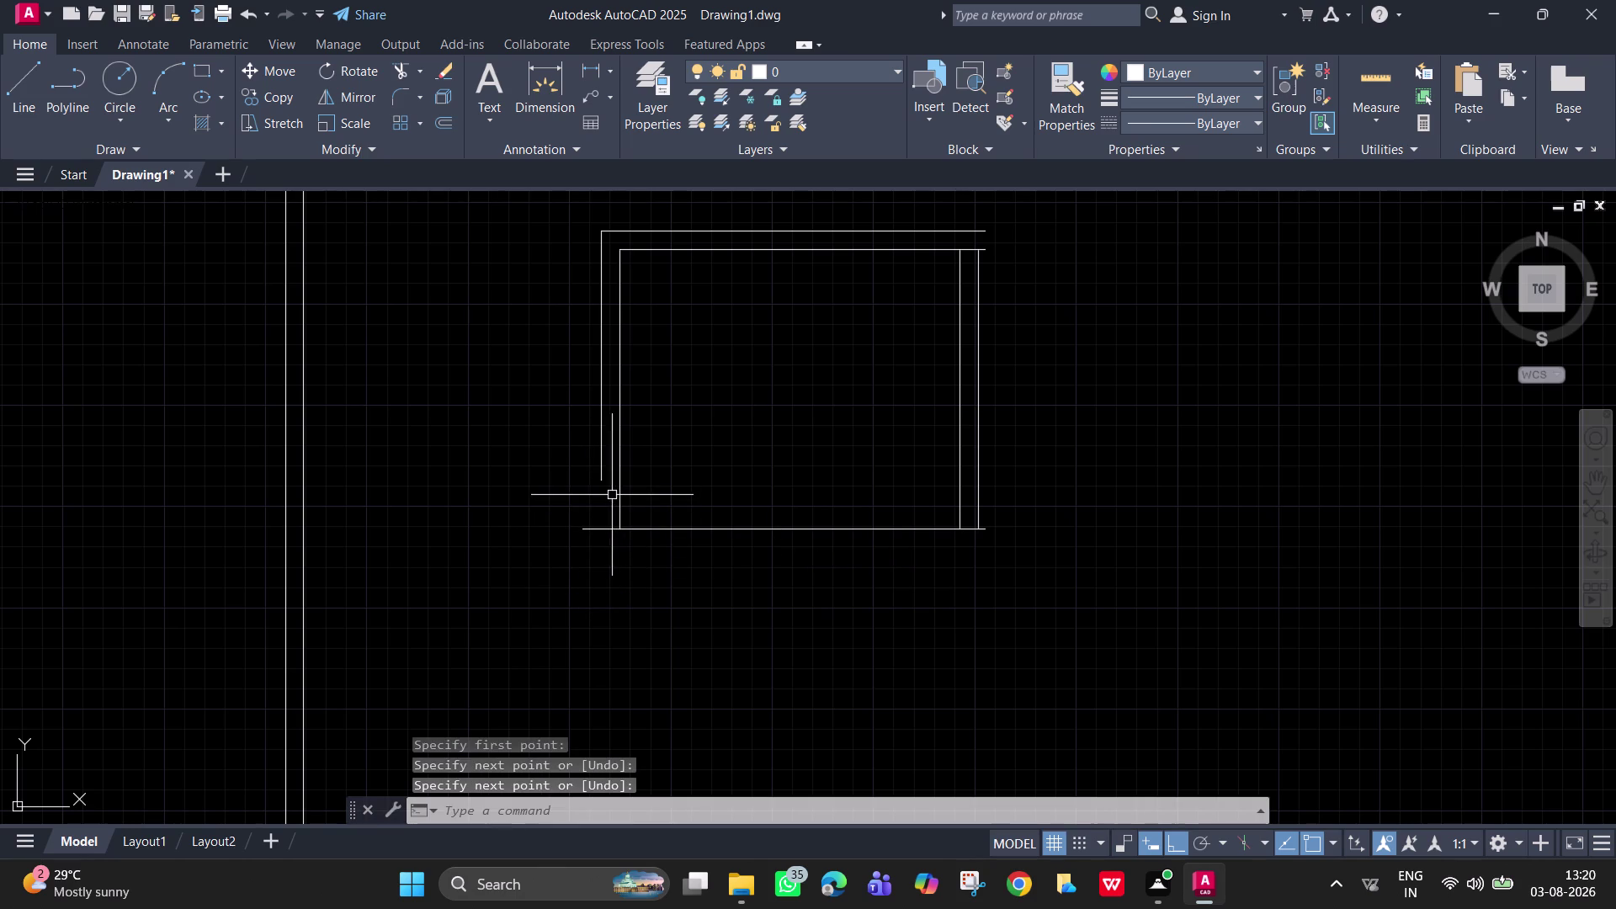
Extend the outer left wall line down to the bottom.
text(ex)
key(space)
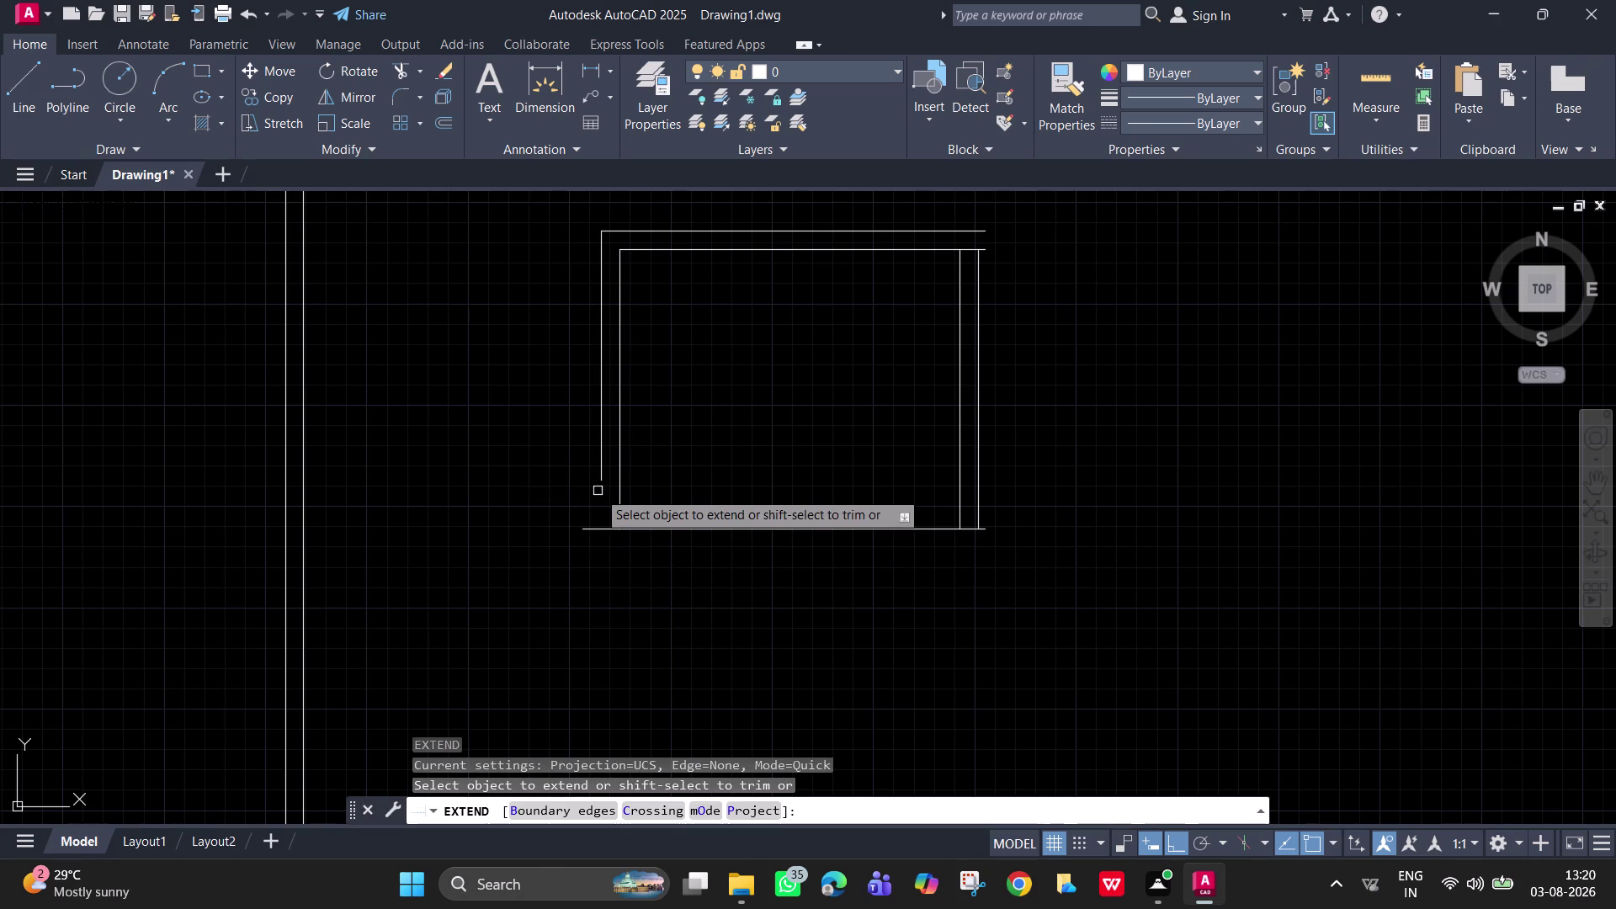
click(602, 466)
key(Escape)
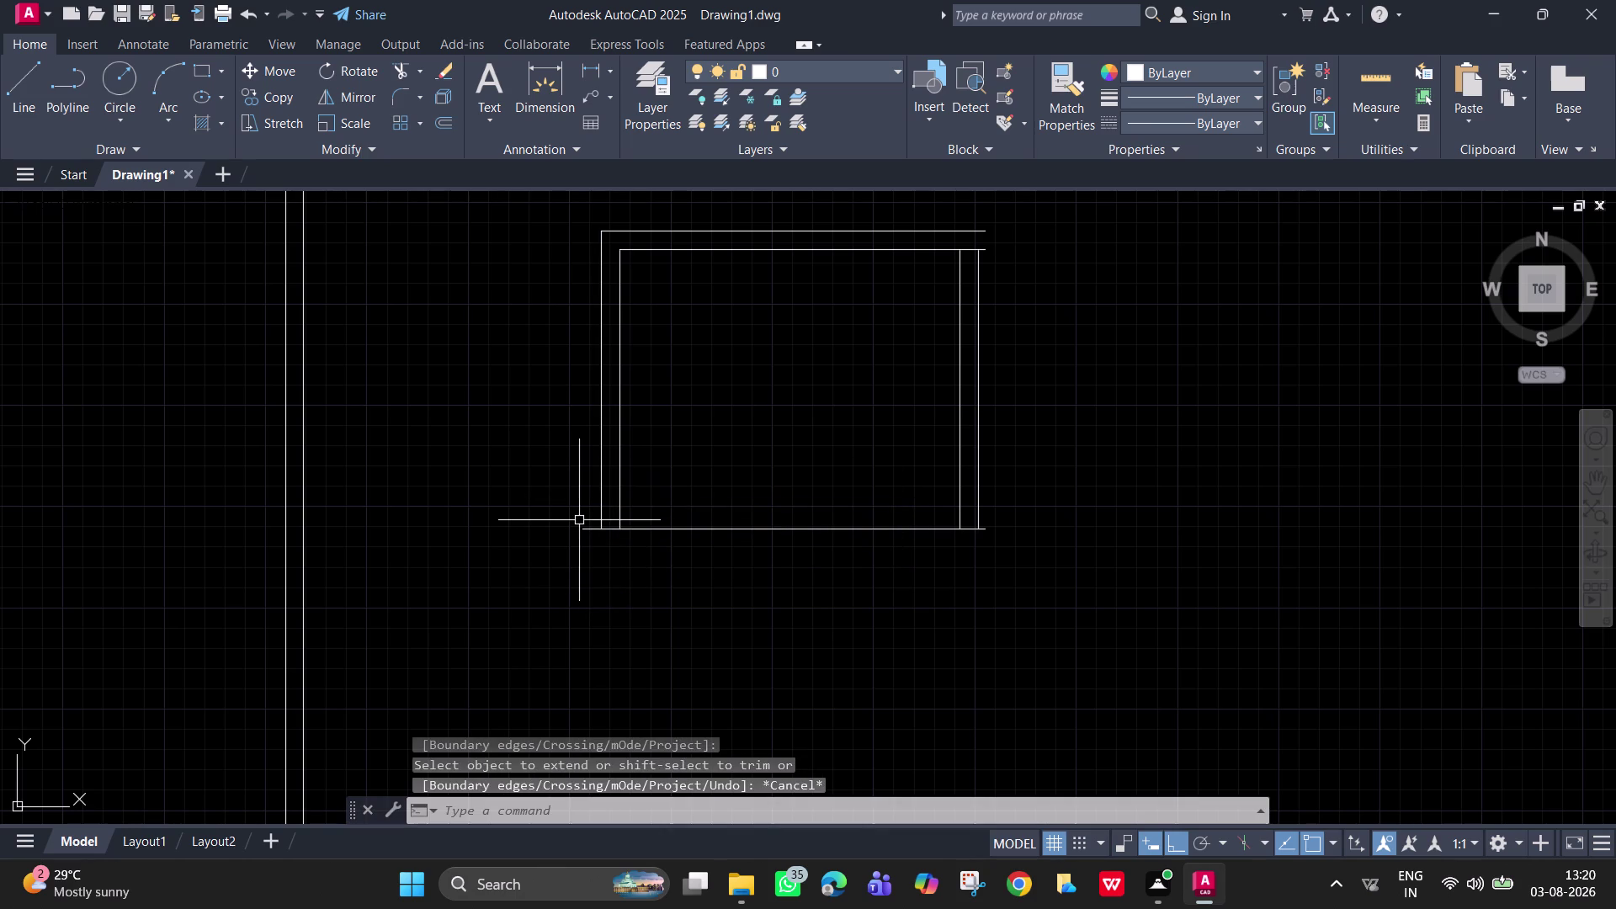
Trim away the overhanging line ends at the bottom-left corner.
text(tr)
key(space)
drag(586, 521, 584, 535)
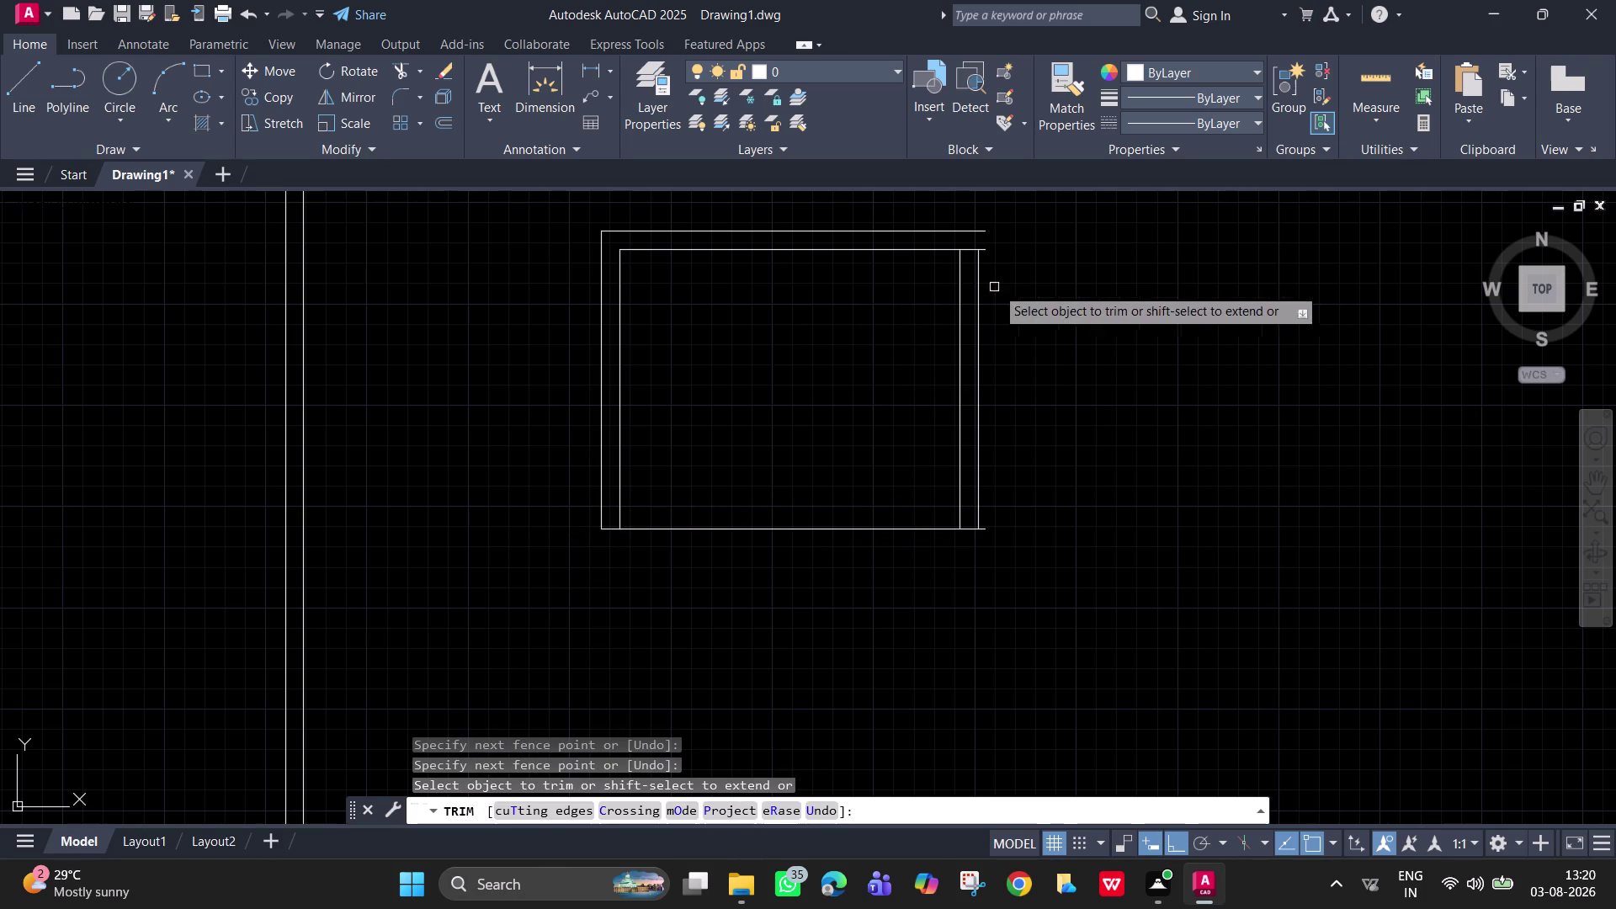
key(Escape)
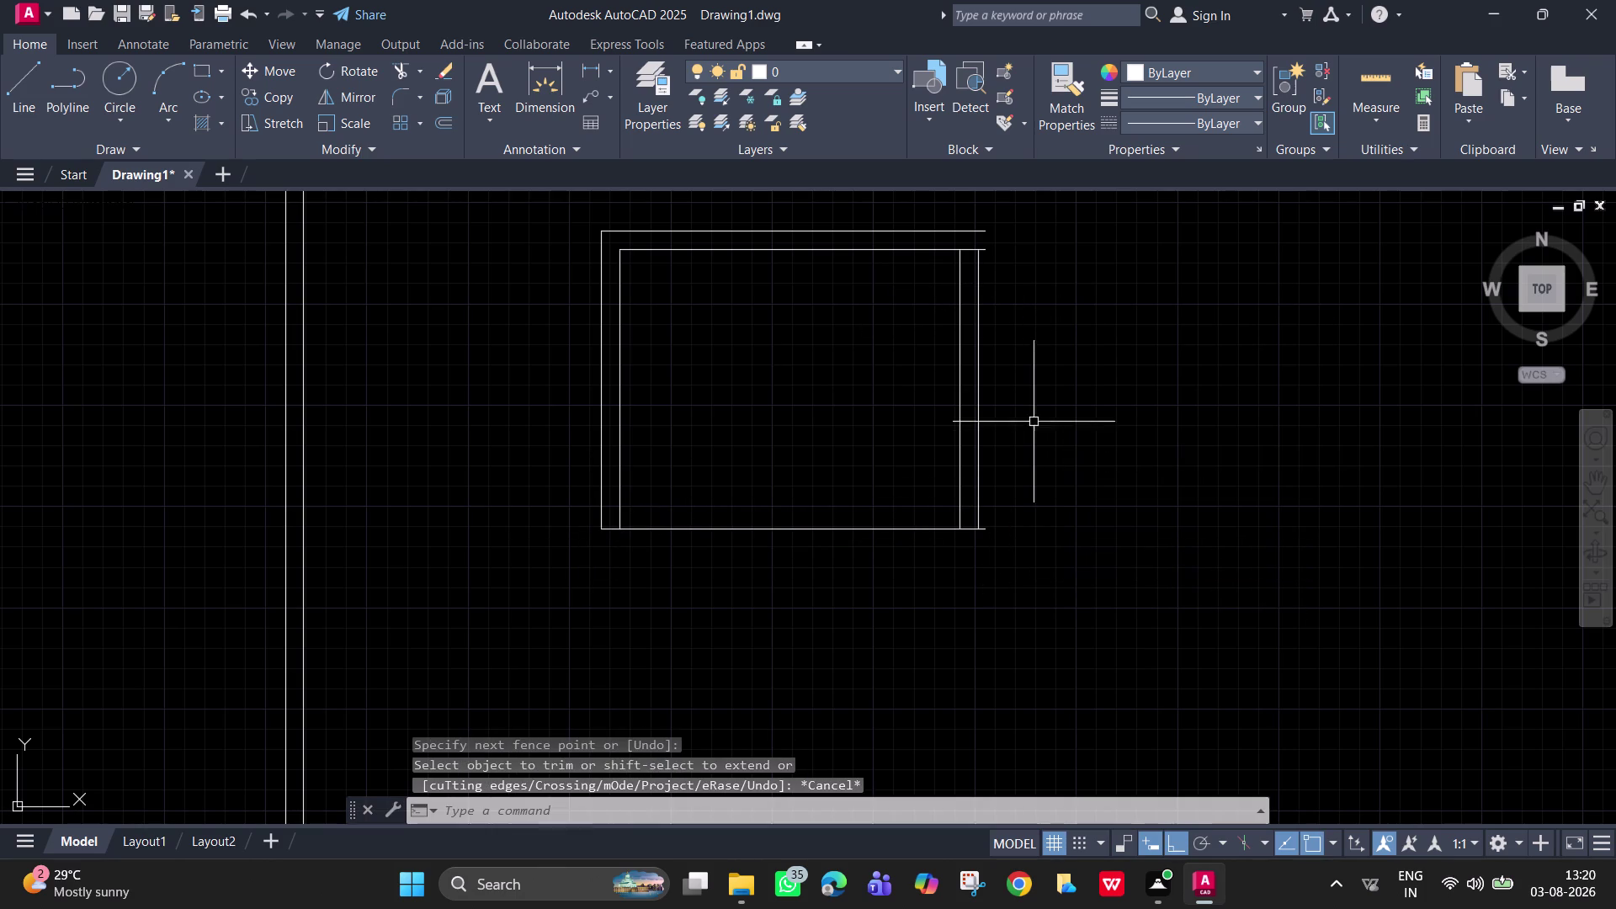
middle_drag(1031, 401, 781, 433)
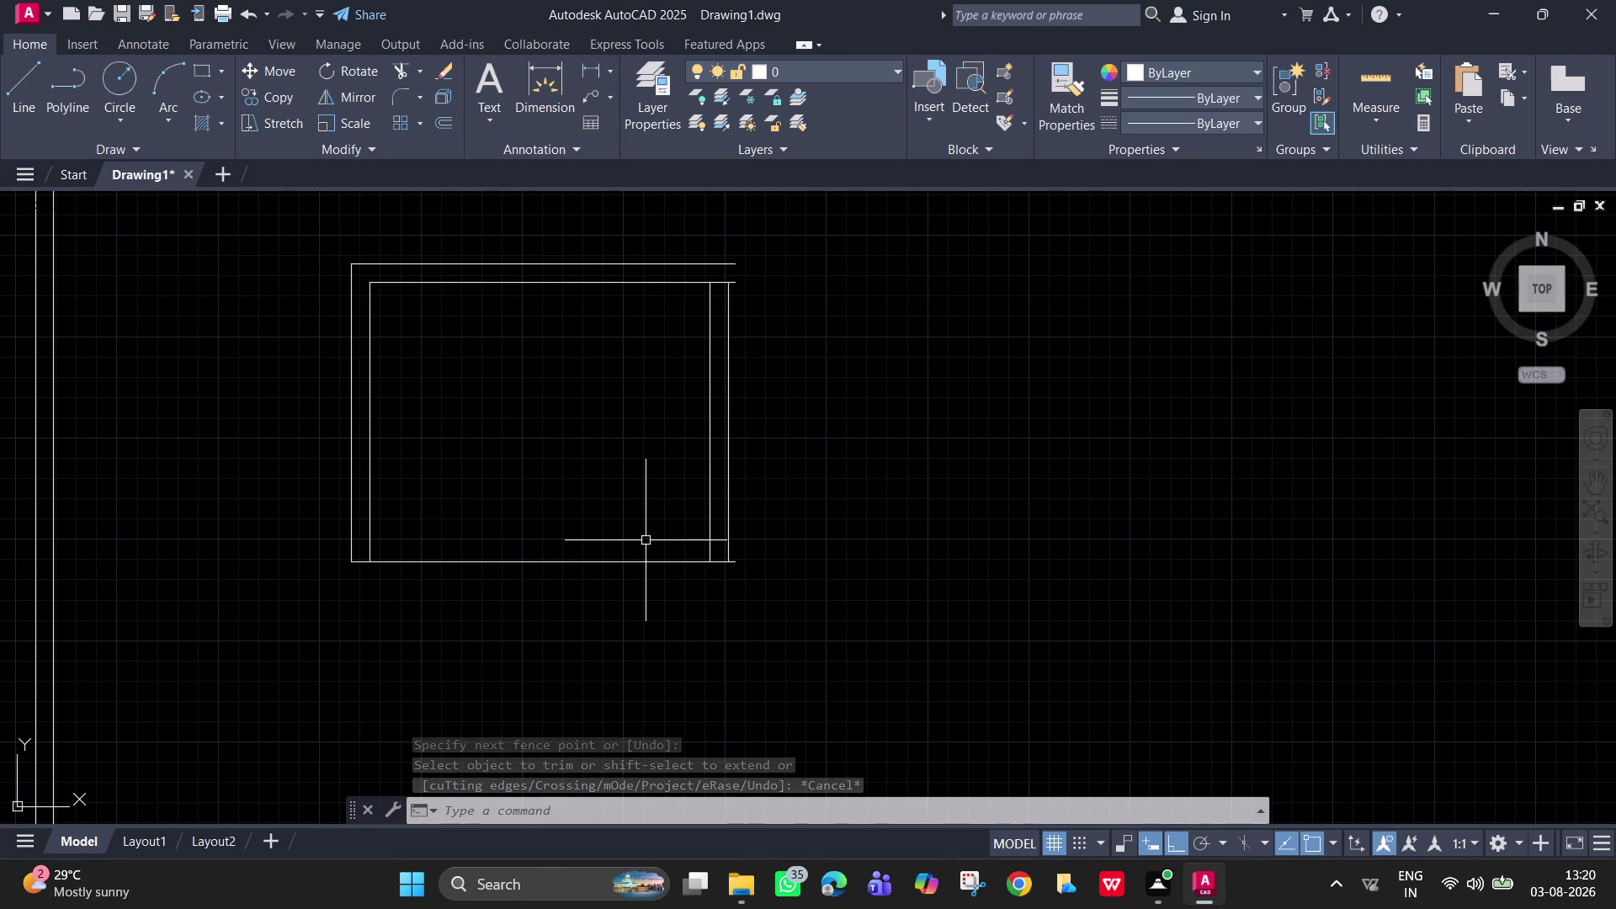
key(o)
key(Return)
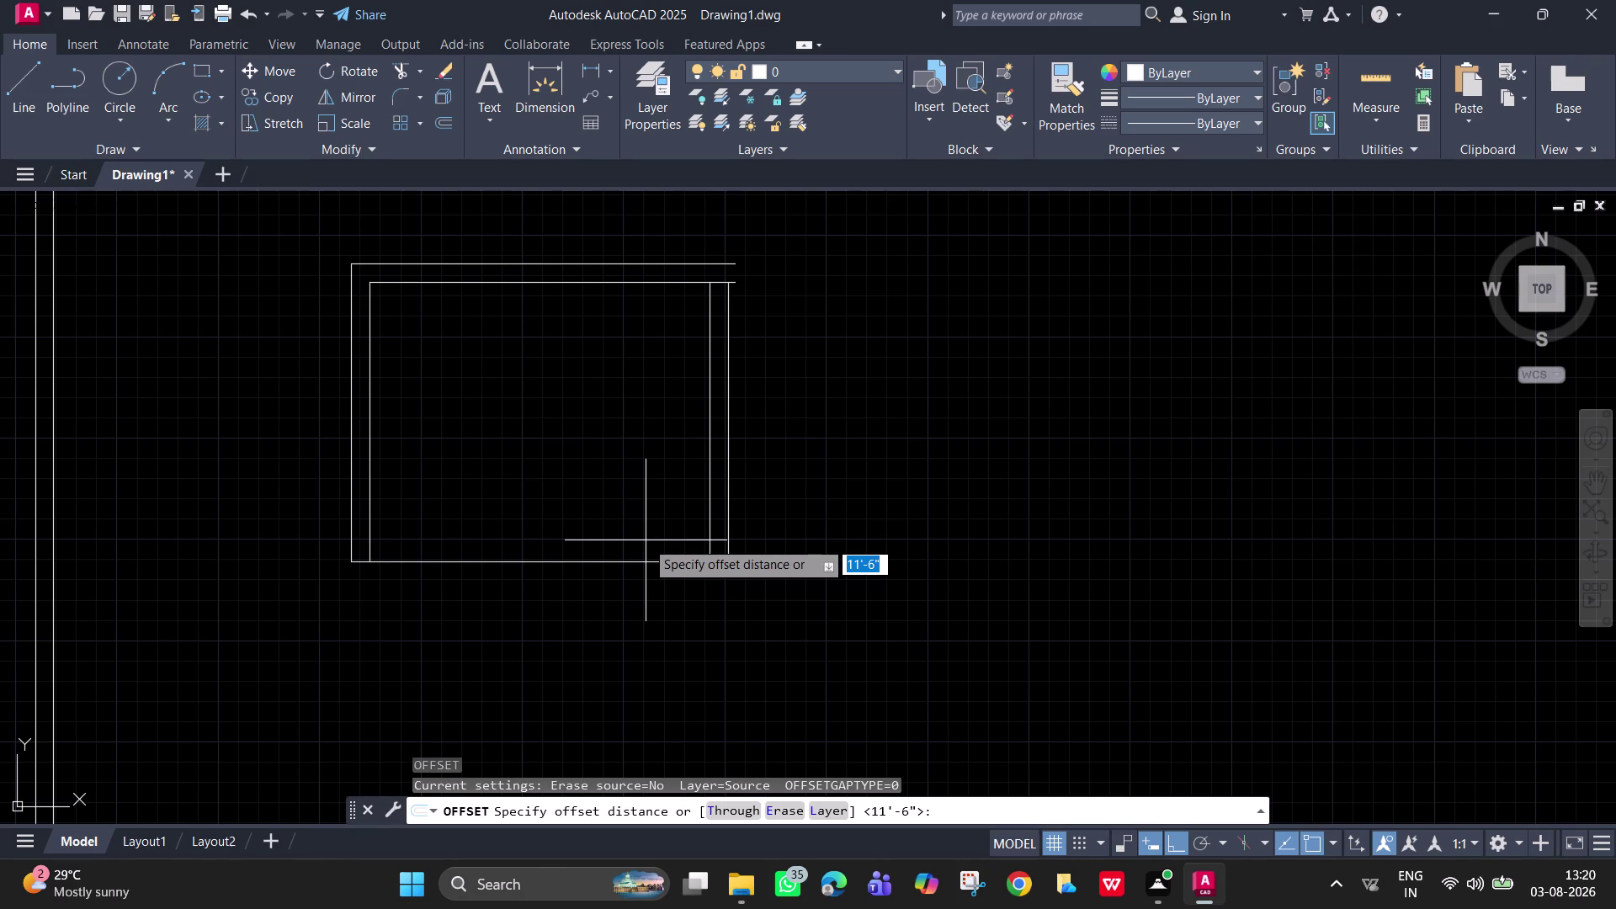
key(p)
key(Return)
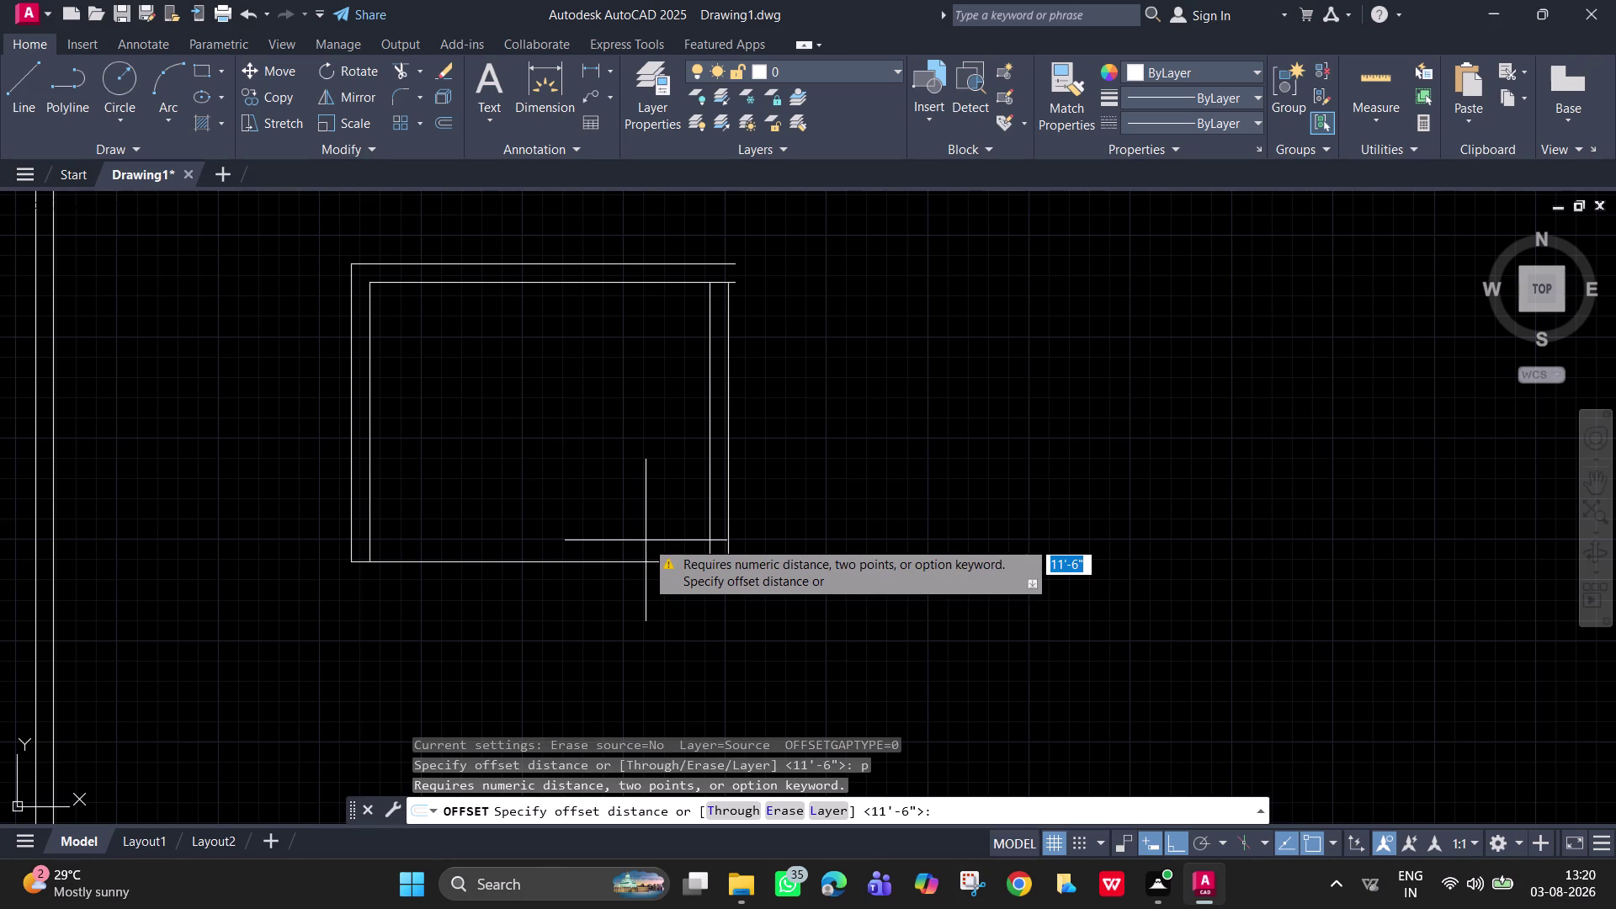